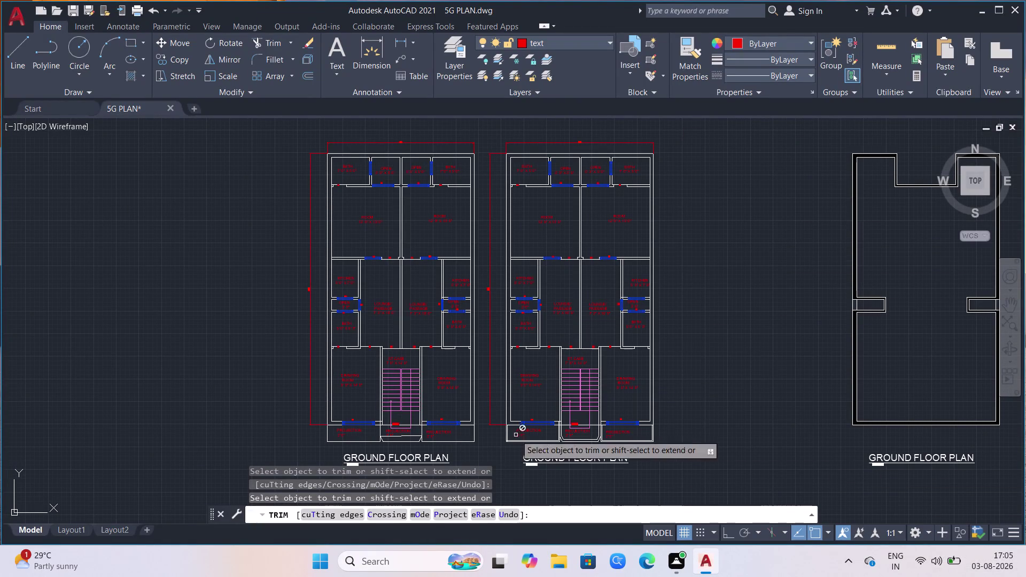
Extend the walking-direction line up to the lowest treads of the left flight.
scroll(up, 3)
scroll(up, 3)
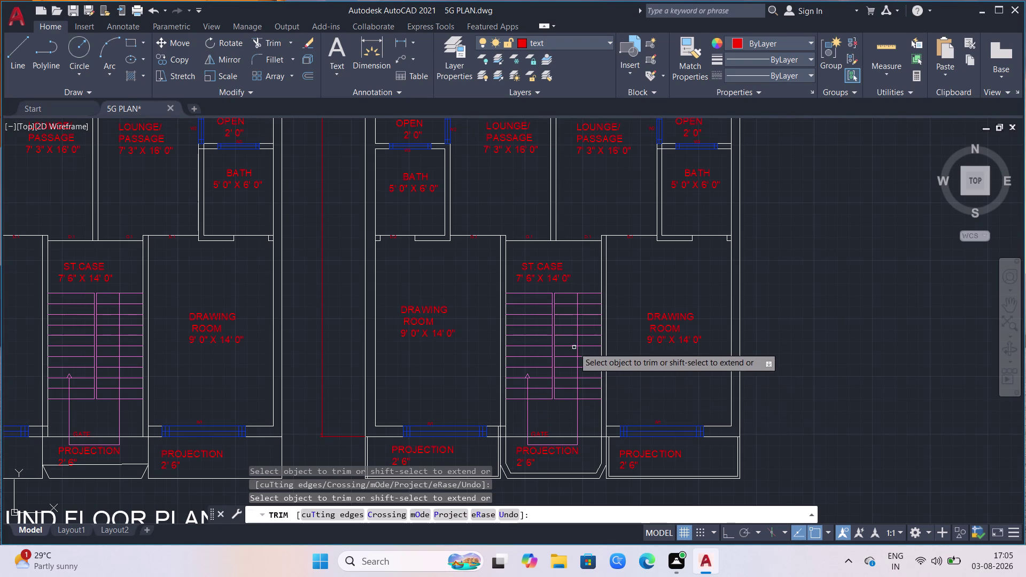
scroll(up, 3)
scroll(down, 3)
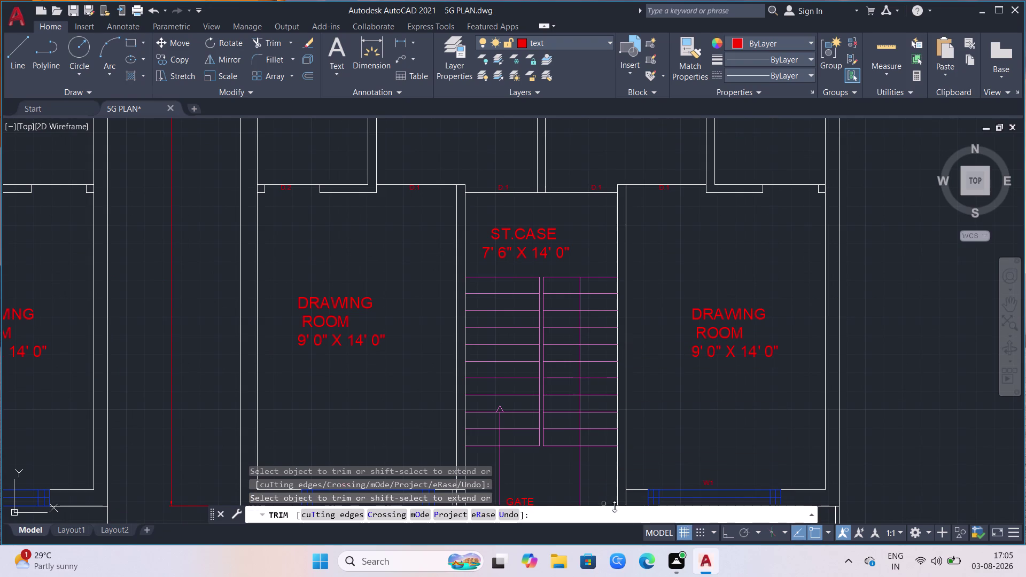
click(580, 408)
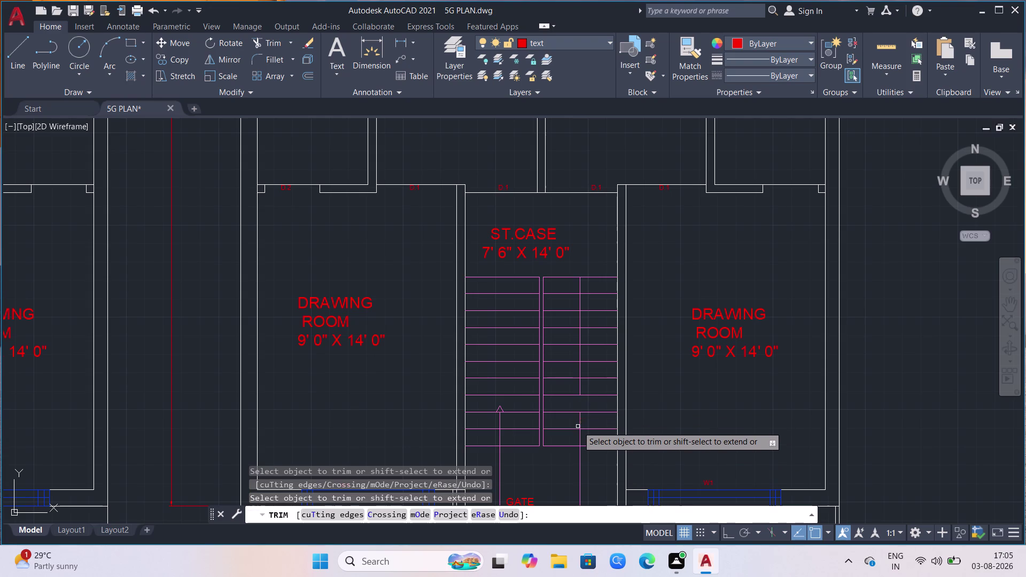
click(580, 425)
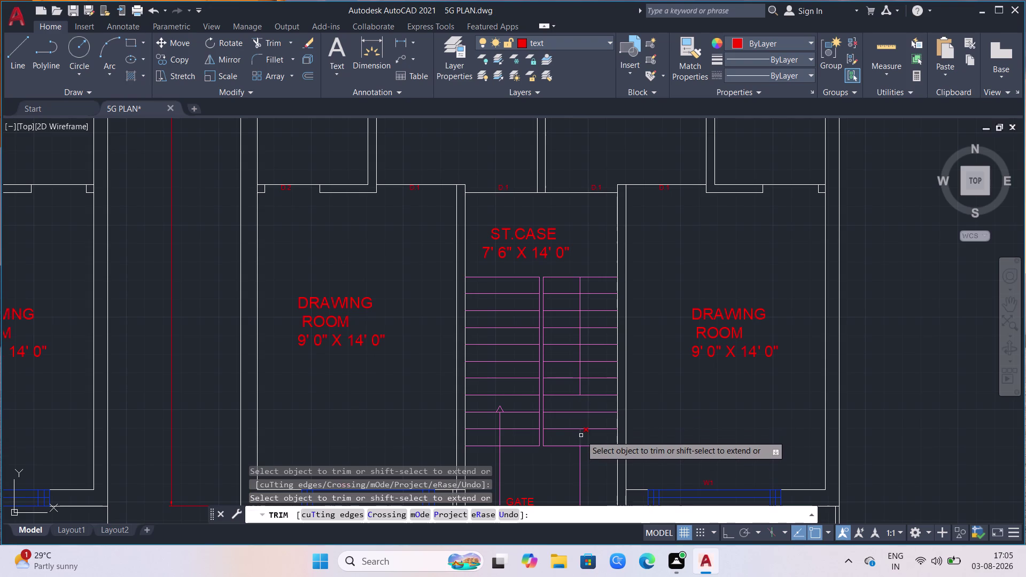
click(581, 436)
click(582, 458)
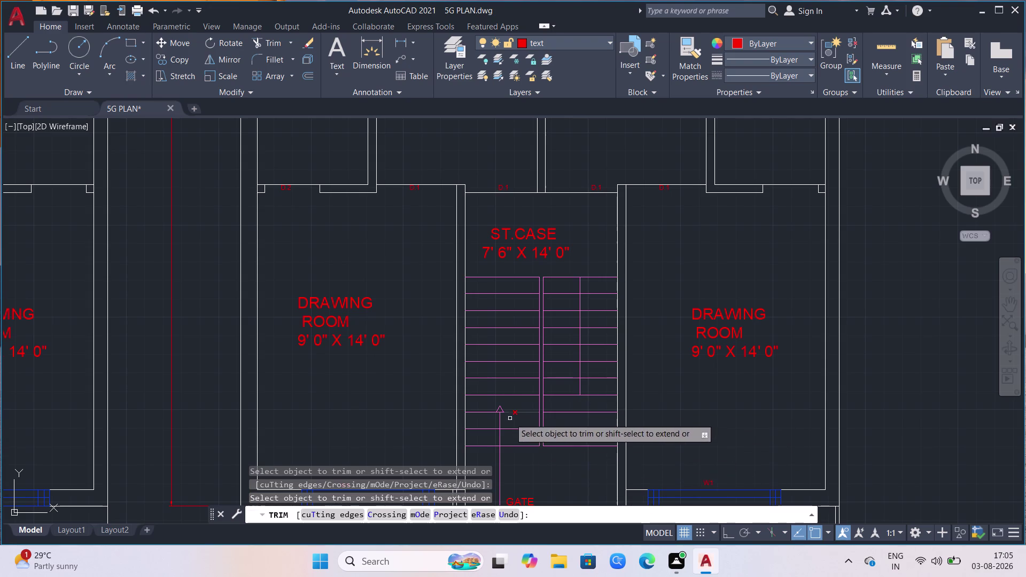
Pick the direction line near the upper treads and fence across the tread lines.
scroll(up, 3)
click(515, 299)
click(523, 299)
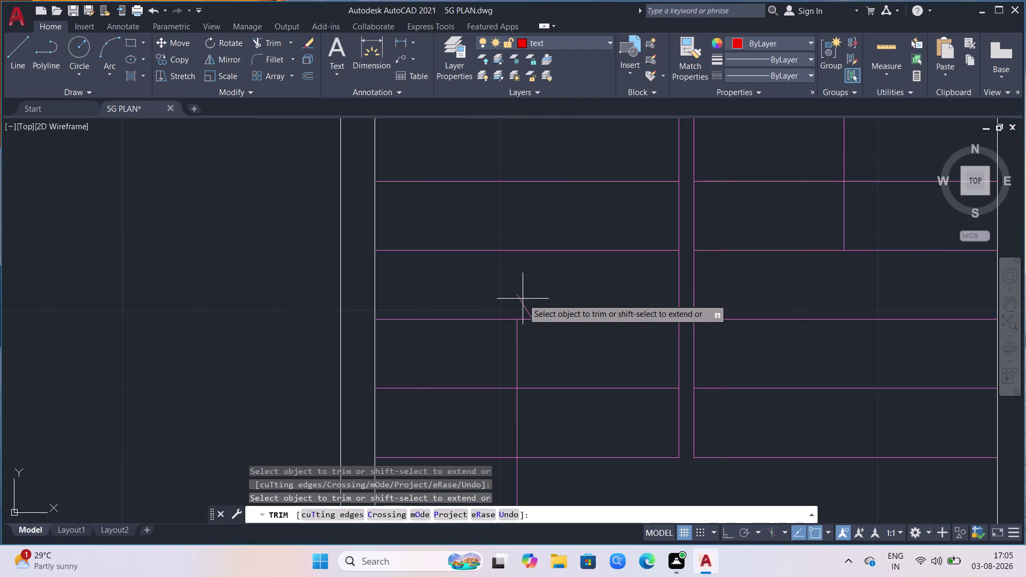
click(520, 309)
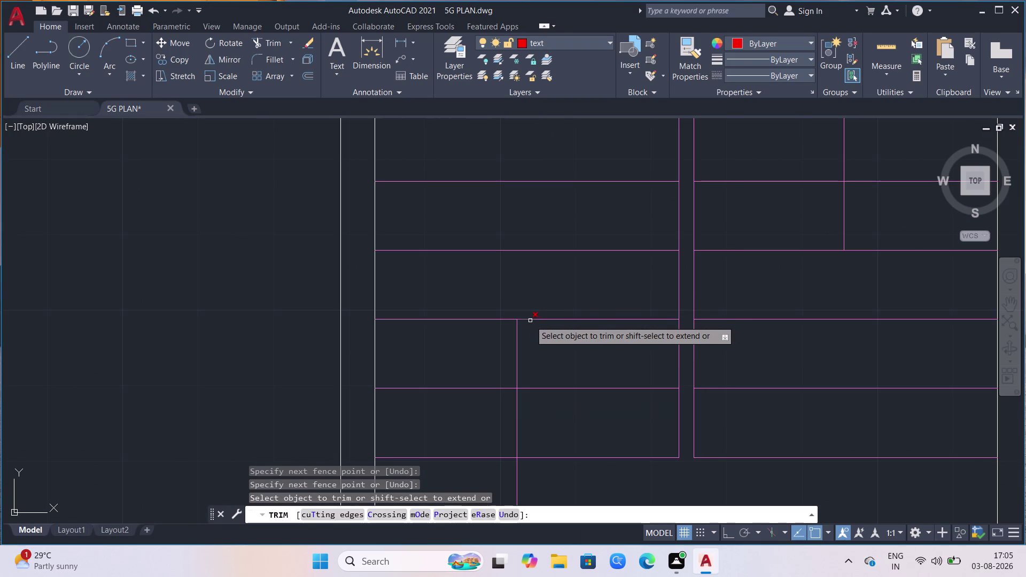
click(528, 321)
scroll(down, 3)
scroll(down, 3)
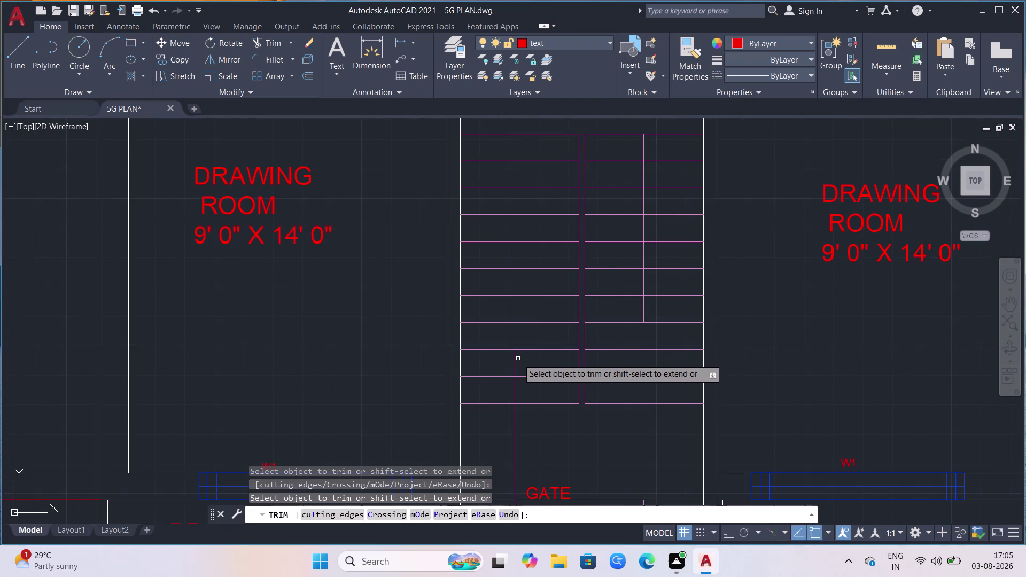
Extend the direction line several treads higher, partly with a fence.
click(516, 360)
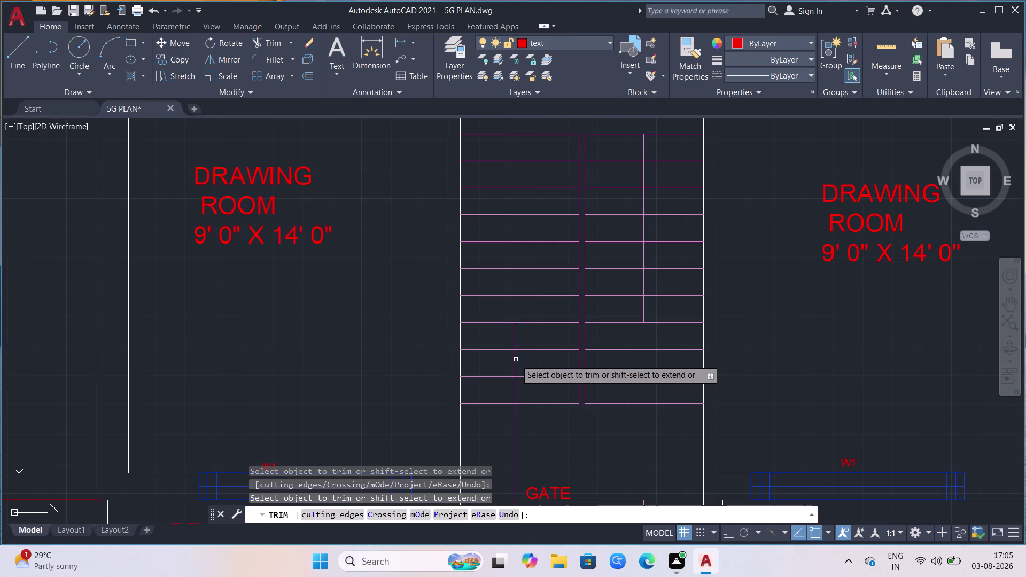
click(516, 327)
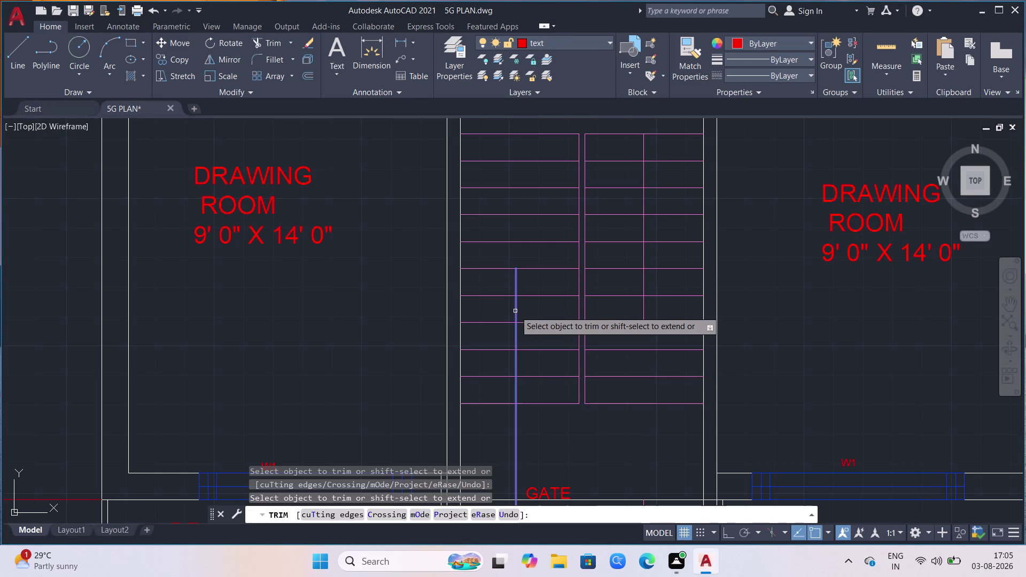
click(515, 311)
click(518, 286)
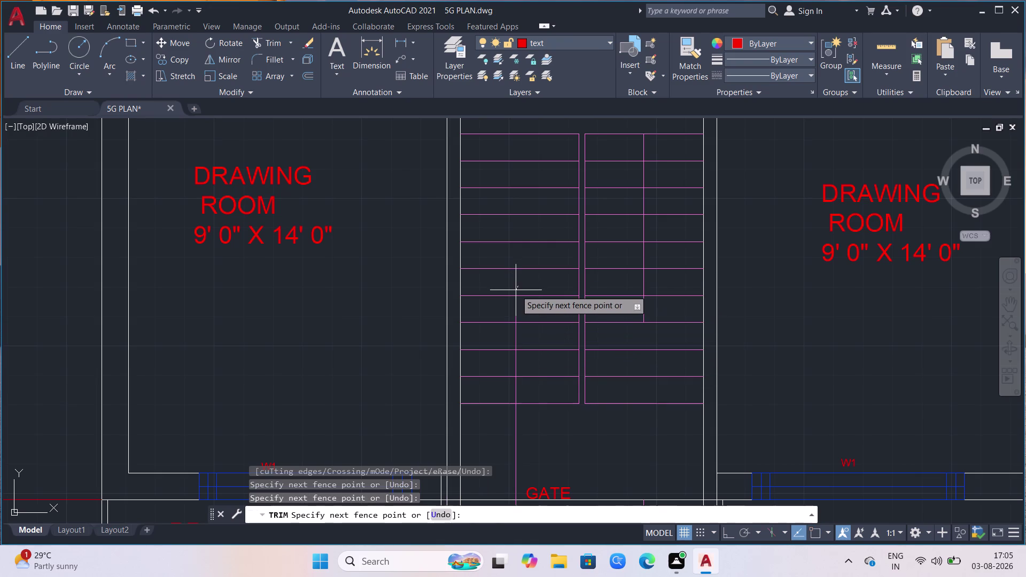
click(491, 338)
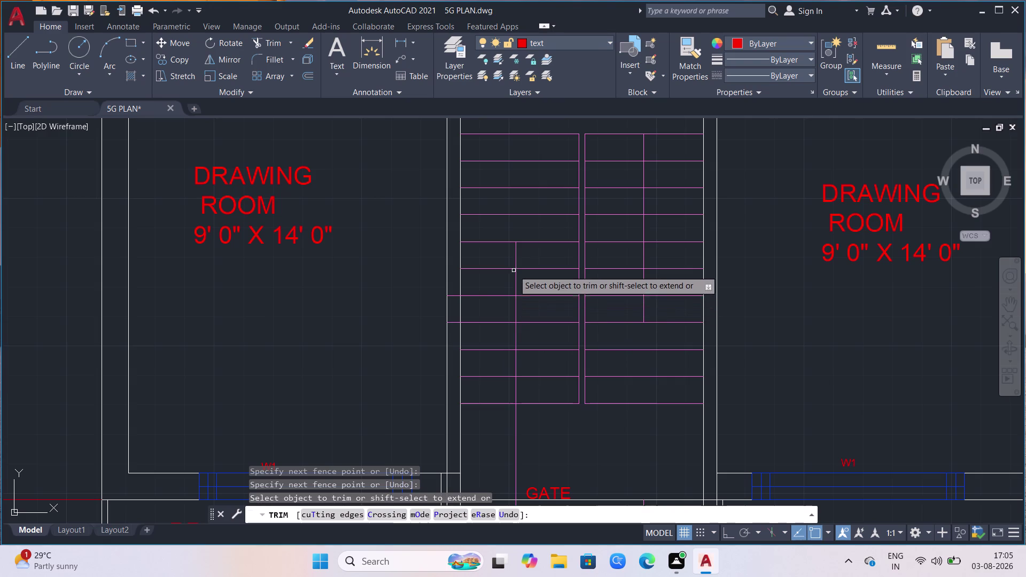
Extend the direction line to the top treads of the left flight.
click(514, 252)
click(517, 227)
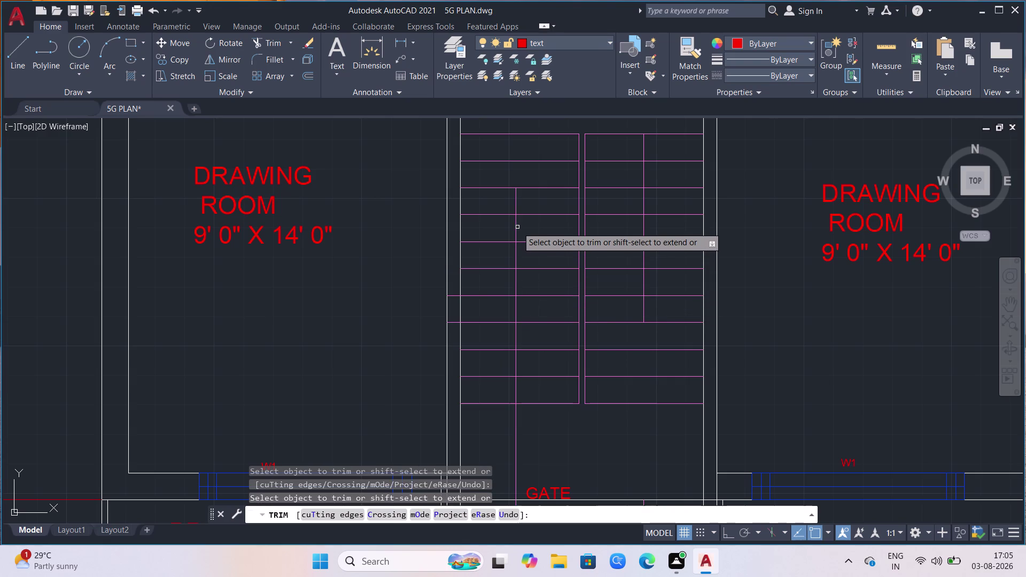
click(517, 215)
click(517, 182)
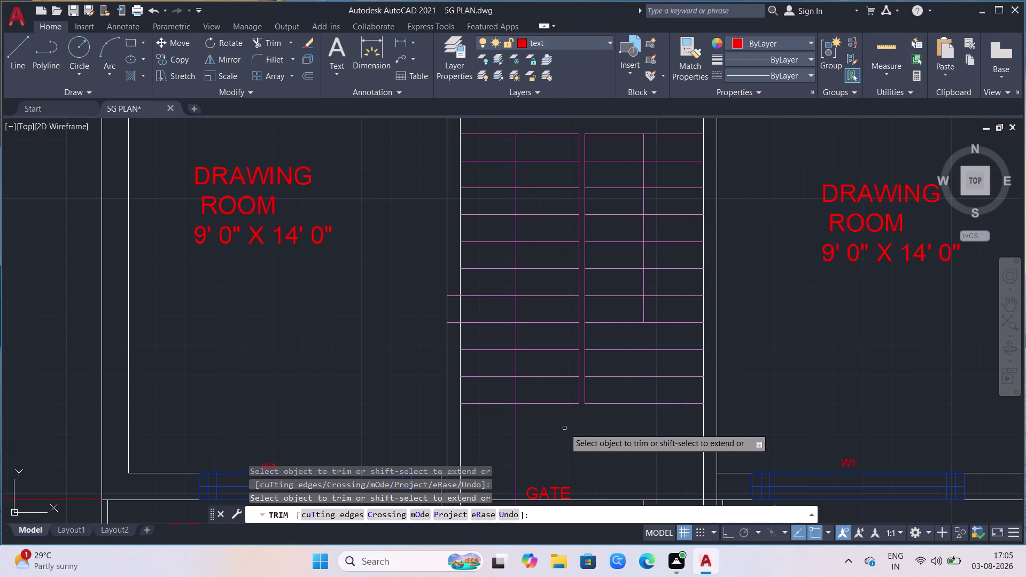
Trim the stray lines below the staircase with TR.
text(tr)
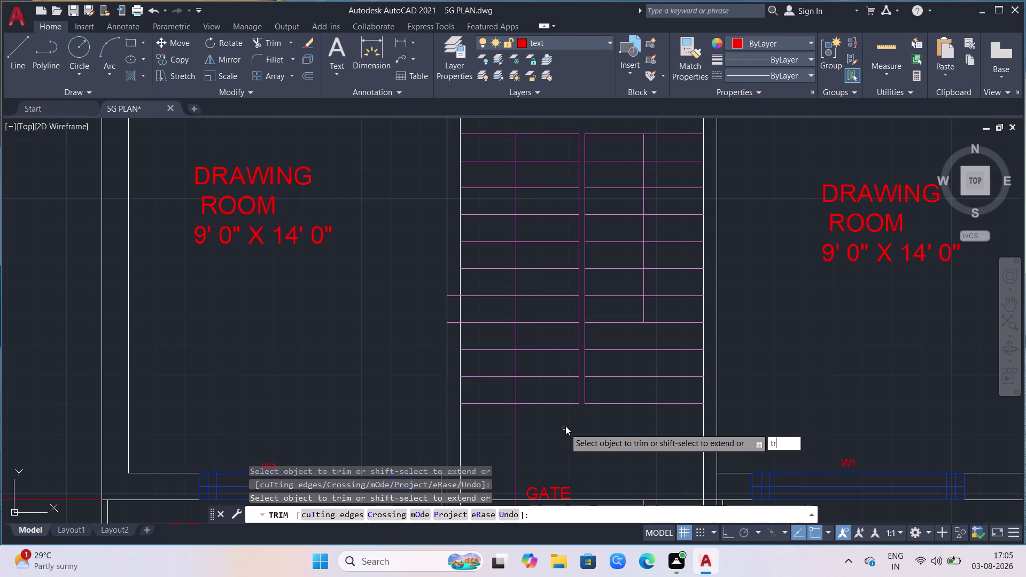
click(536, 419)
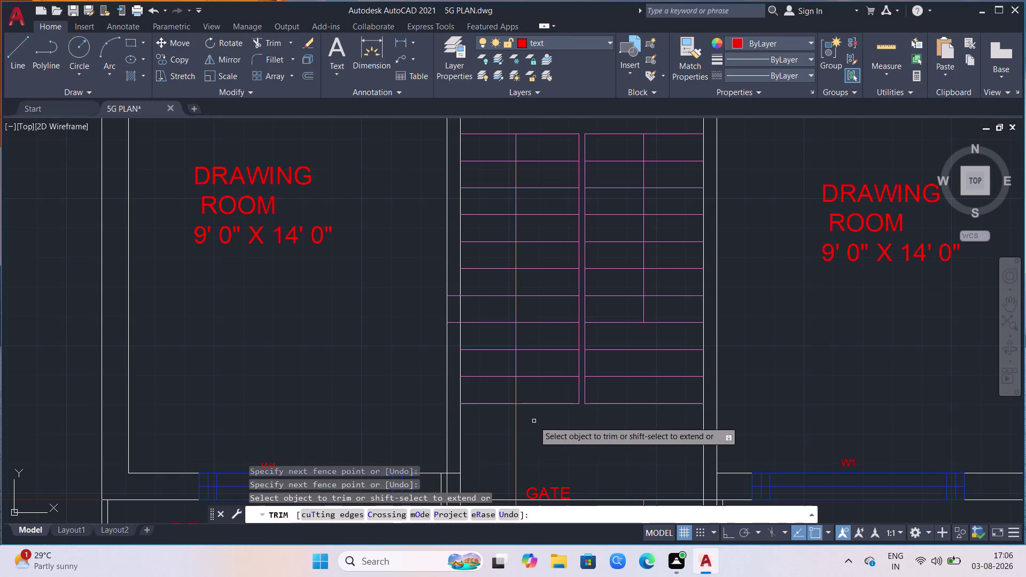
click(518, 429)
scroll(down, 3)
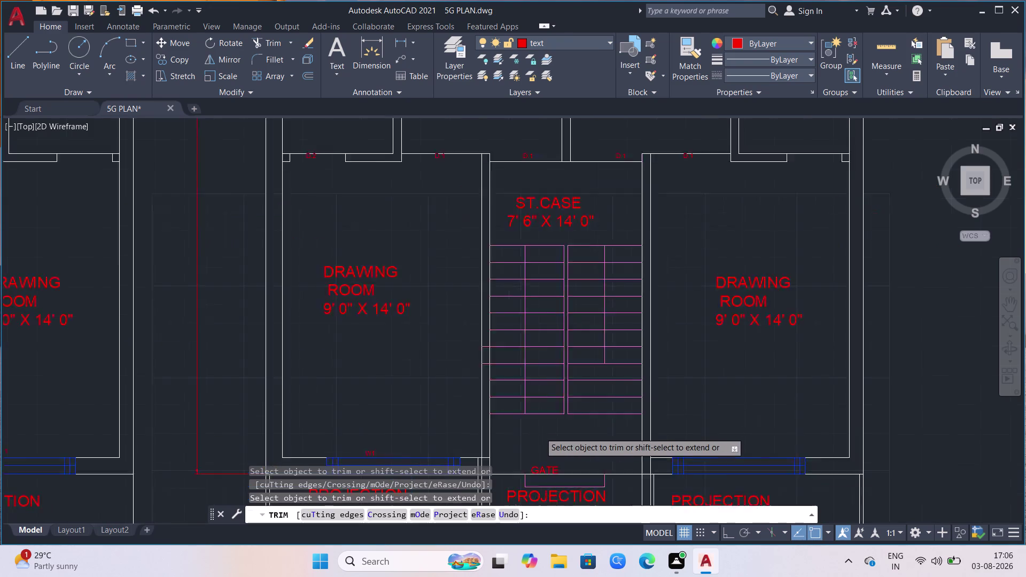
scroll(down, 3)
scroll(up, 3)
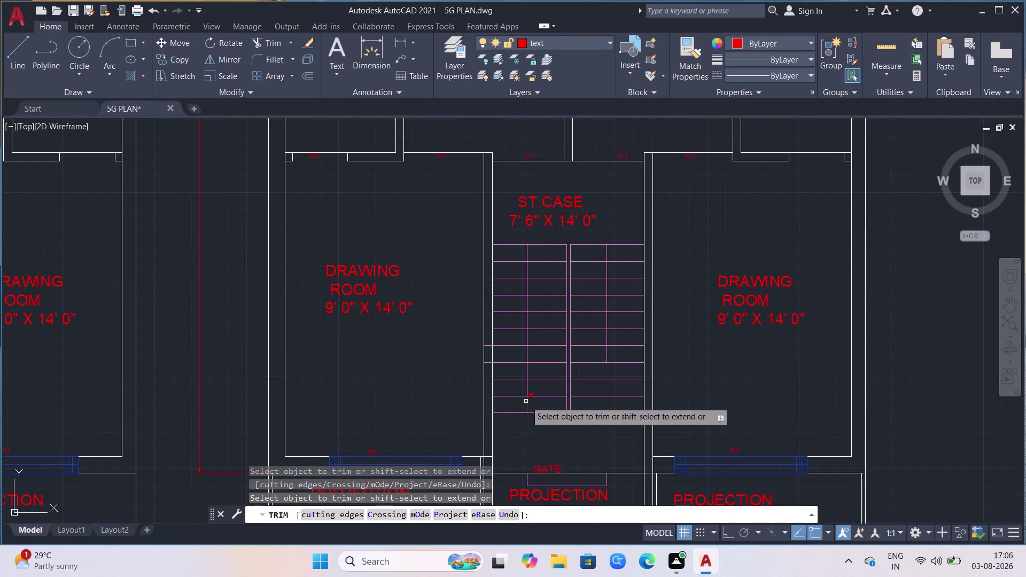
Fence-trim the tread ends protruding past the wall.
click(526, 404)
click(524, 391)
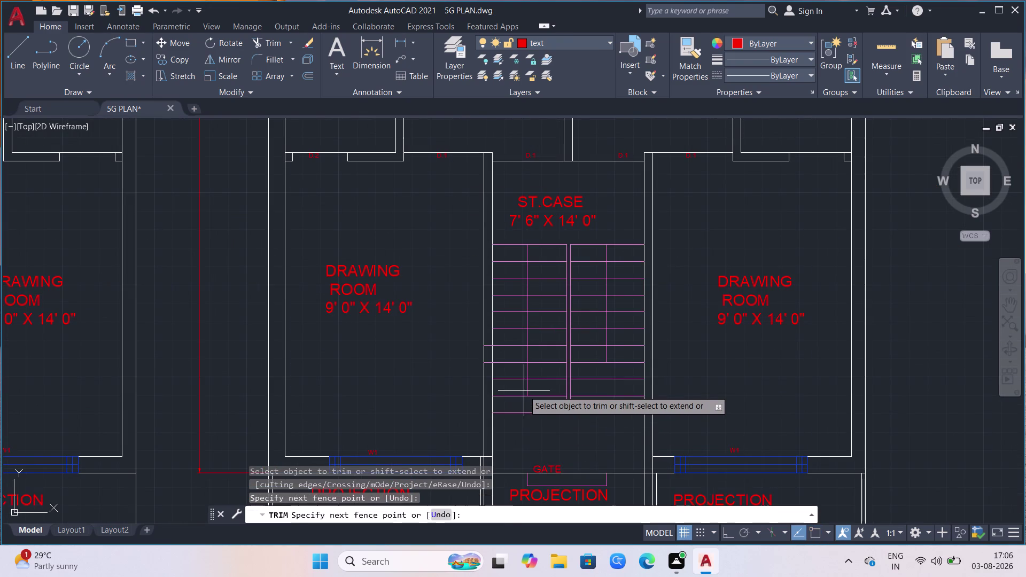
click(533, 391)
click(531, 373)
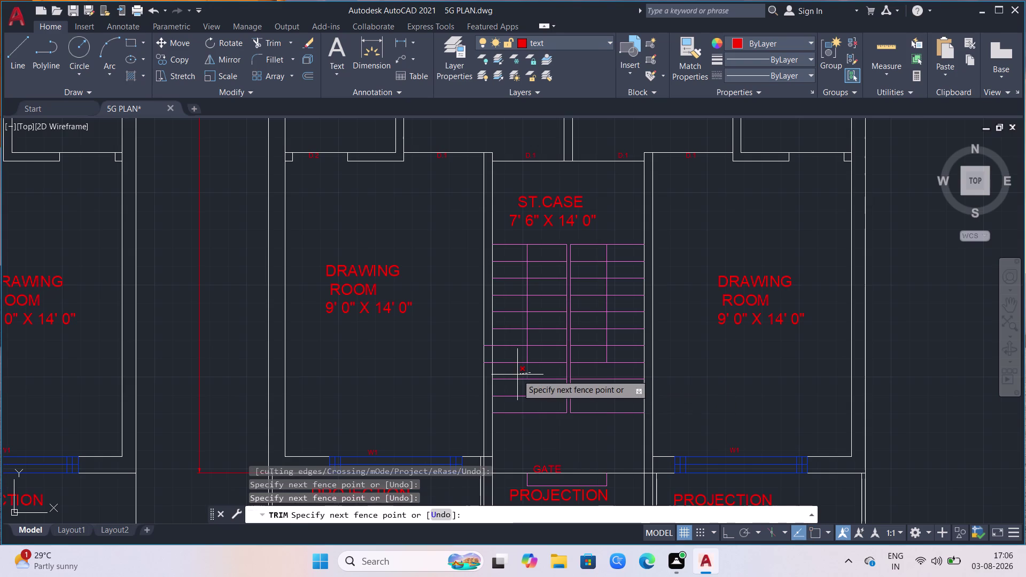
click(517, 374)
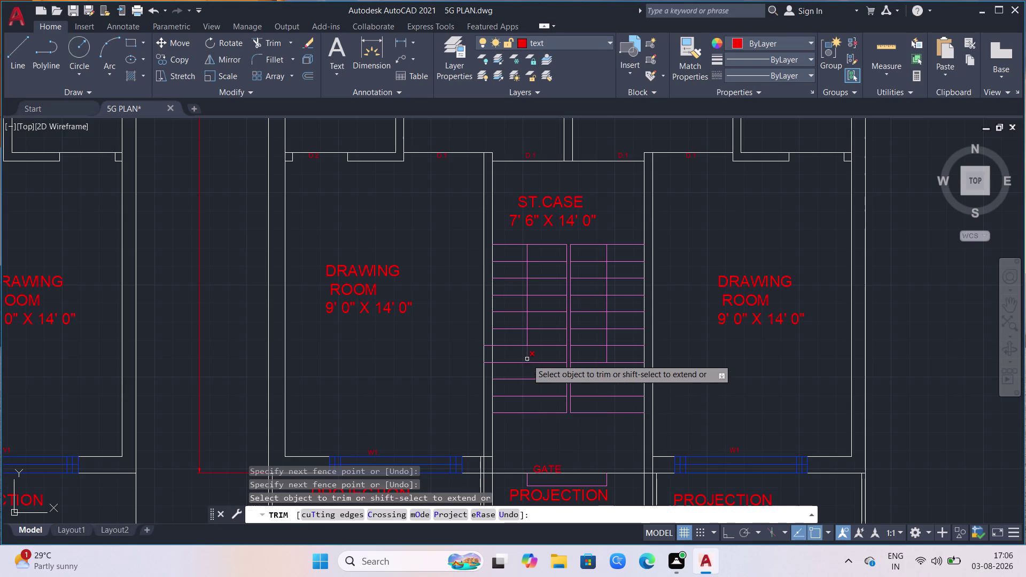
scroll(down, 3)
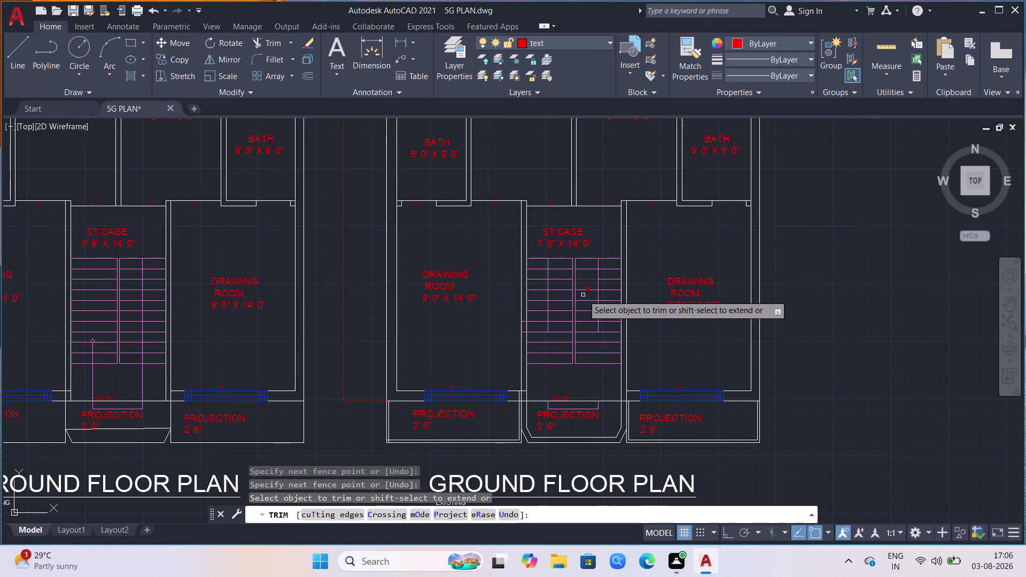
scroll(up, 3)
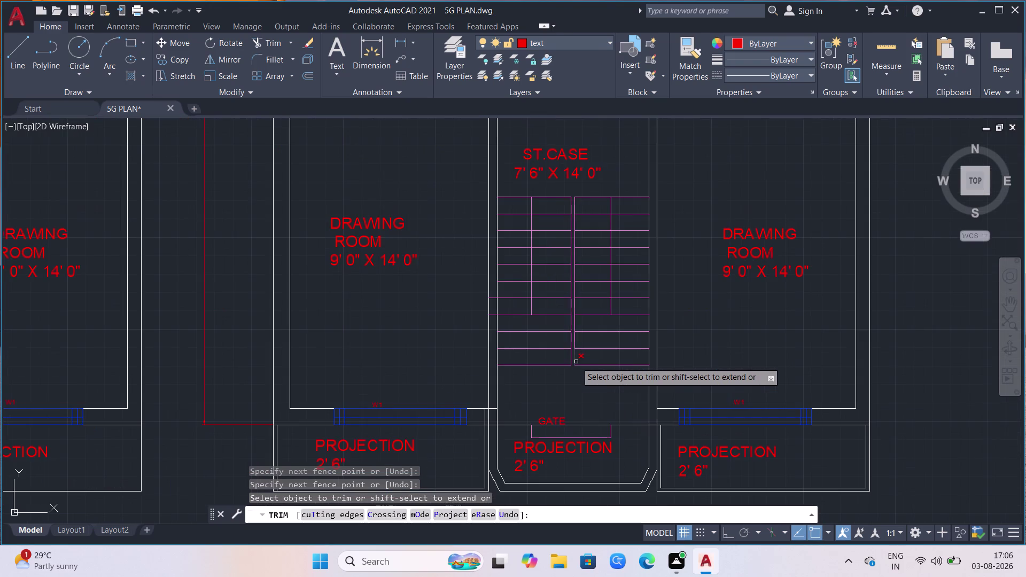
scroll(up, 3)
scroll(down, 3)
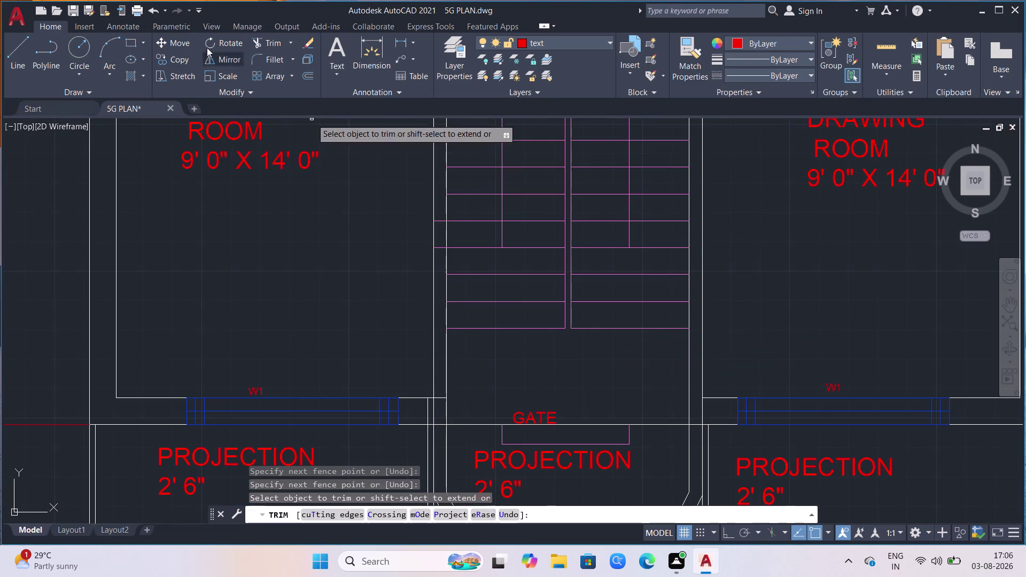
click(13, 56)
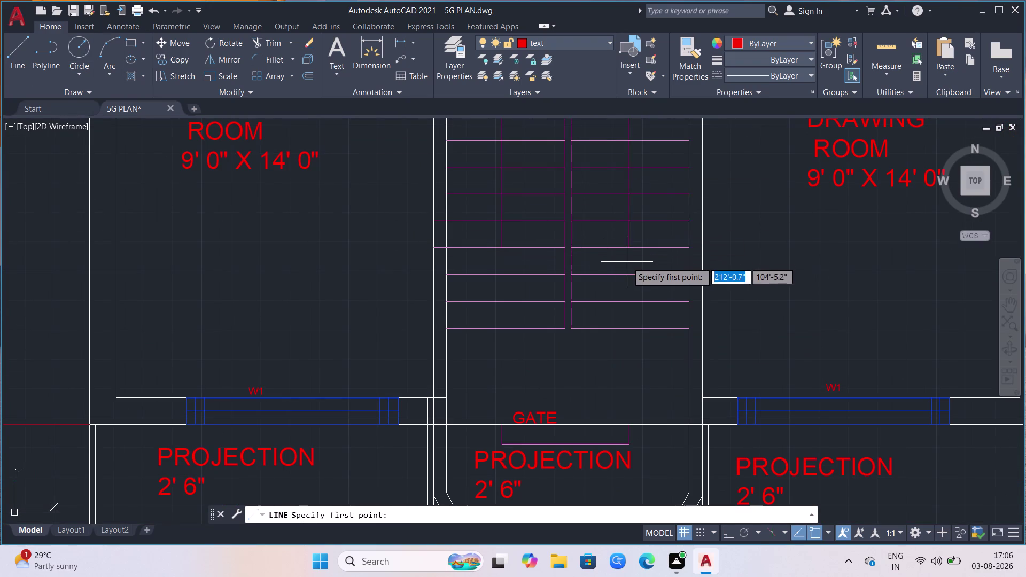
Draw a flat tread segment and a diagonal as half of the right flight's down arrowhead.
click(631, 249)
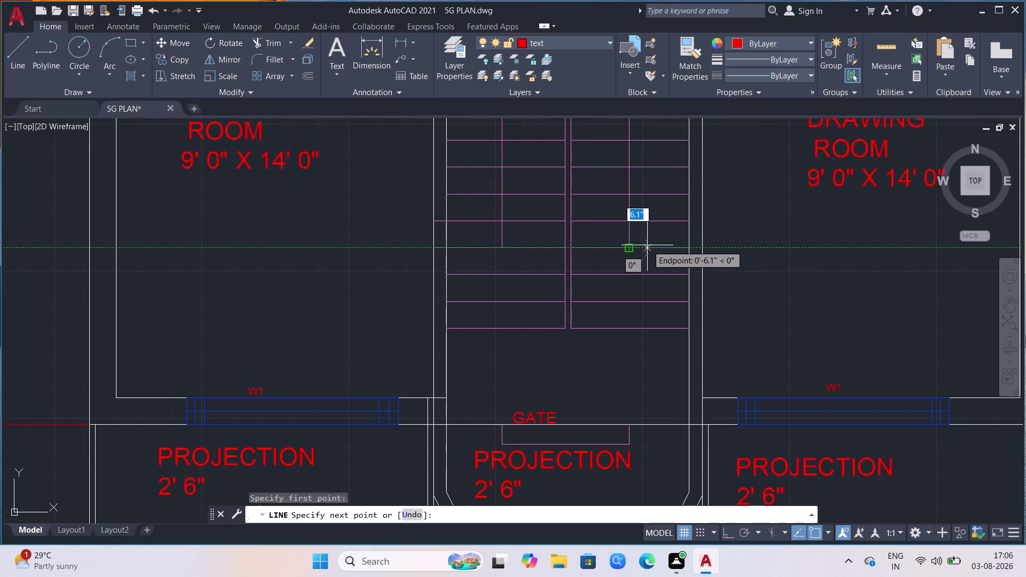
click(647, 245)
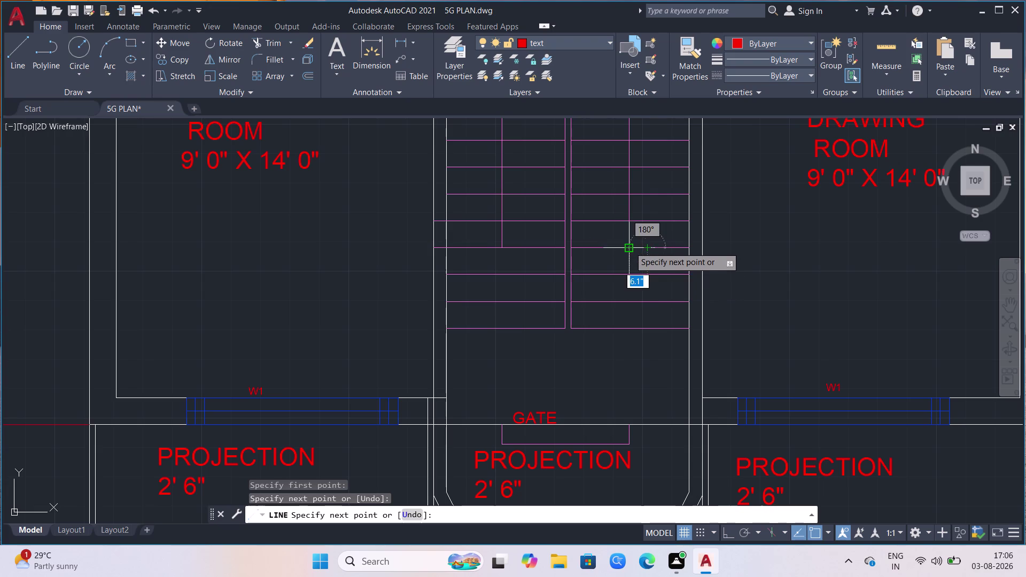
click(630, 277)
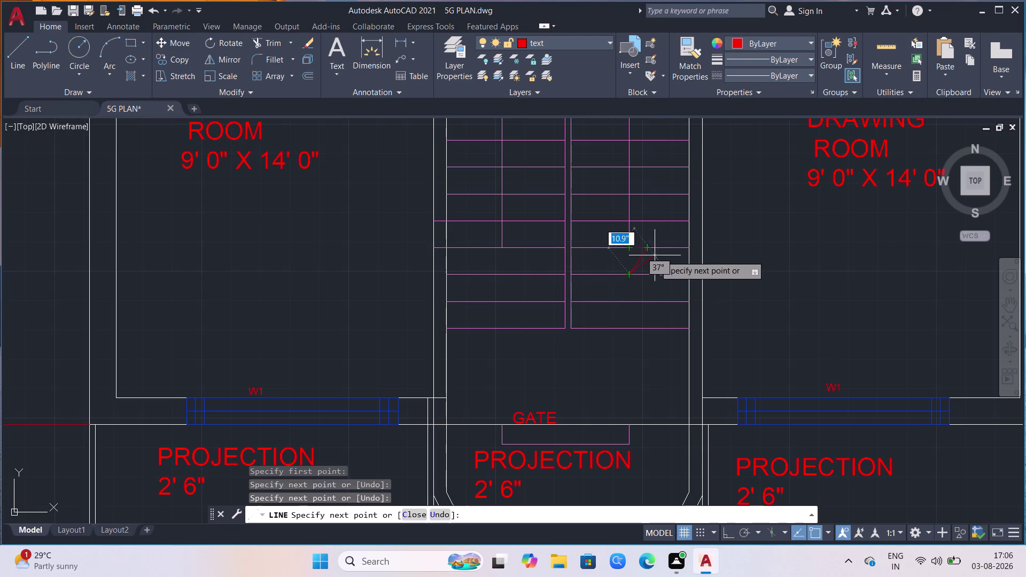
scroll(up, 3)
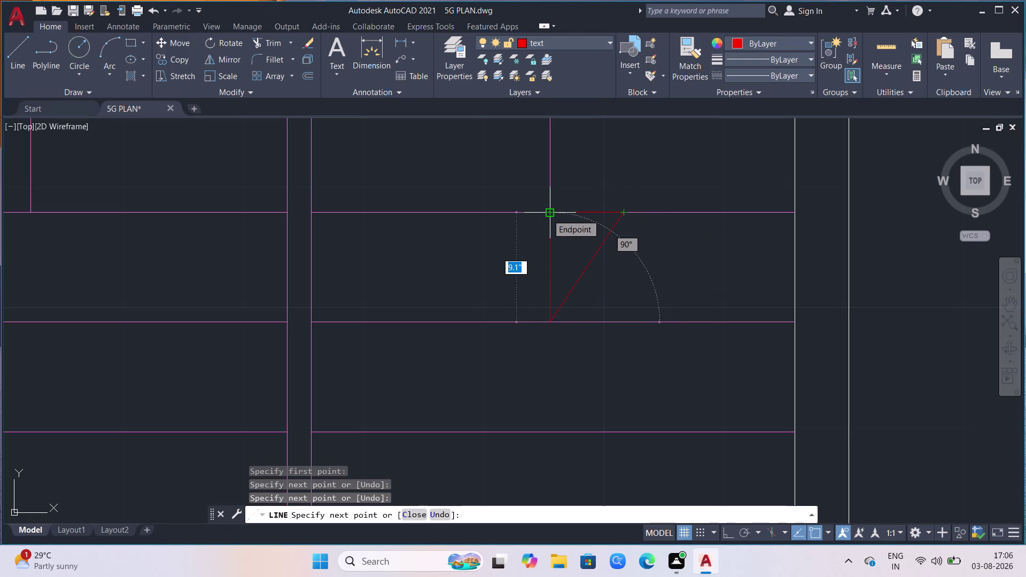
key(Escape)
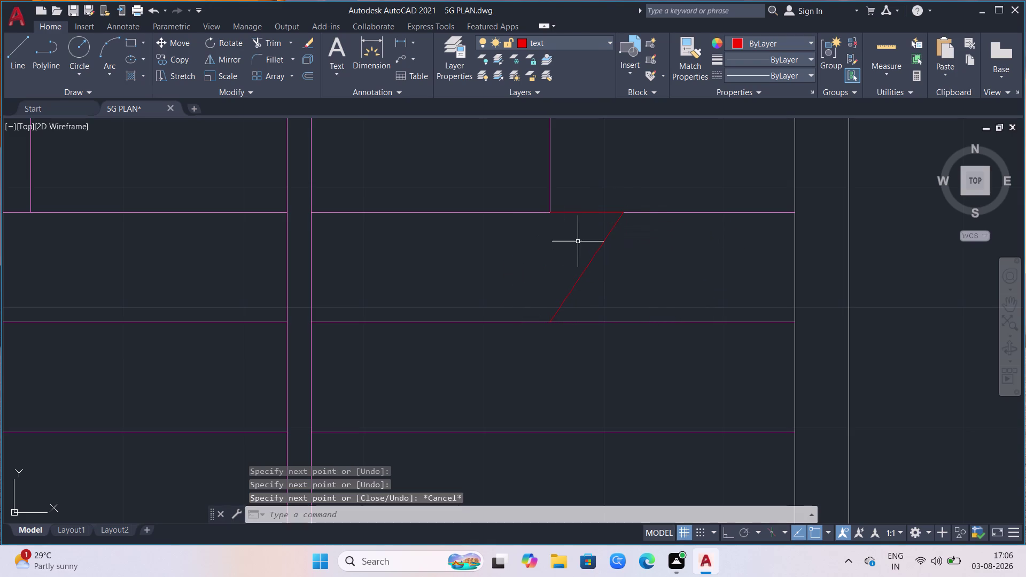
Put both arrowhead lines on the st case layer.
click(586, 272)
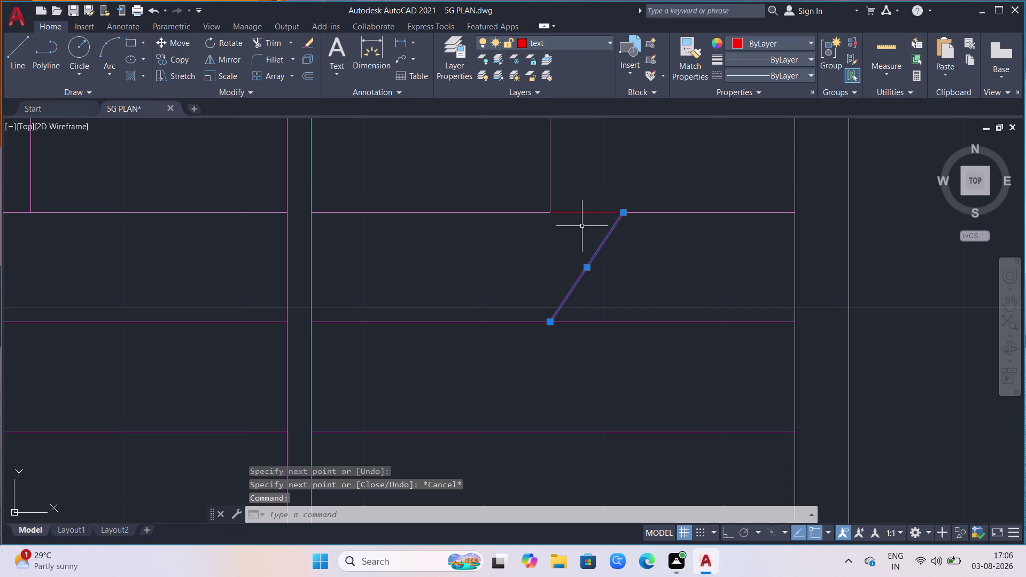
click(579, 212)
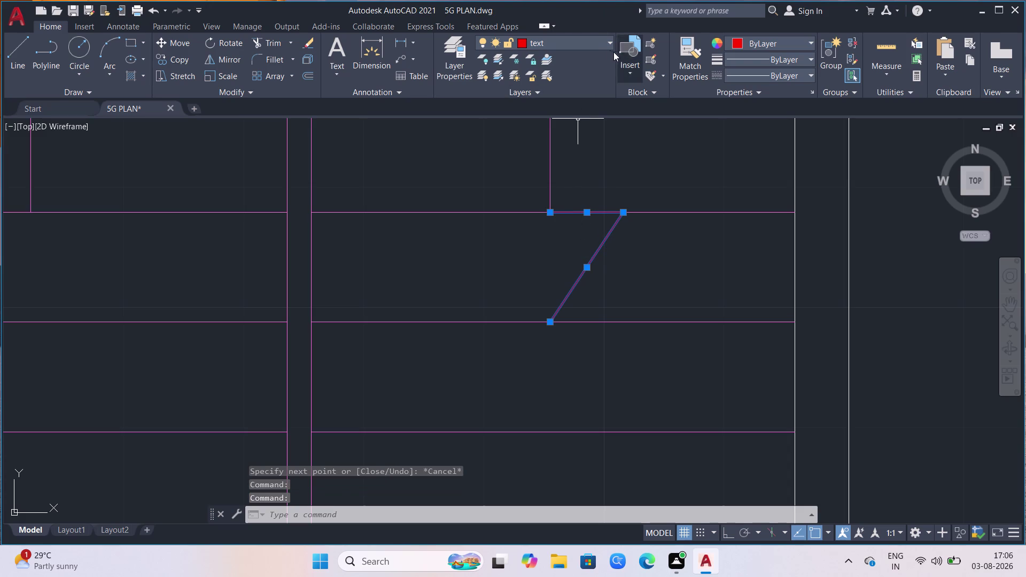
click(610, 41)
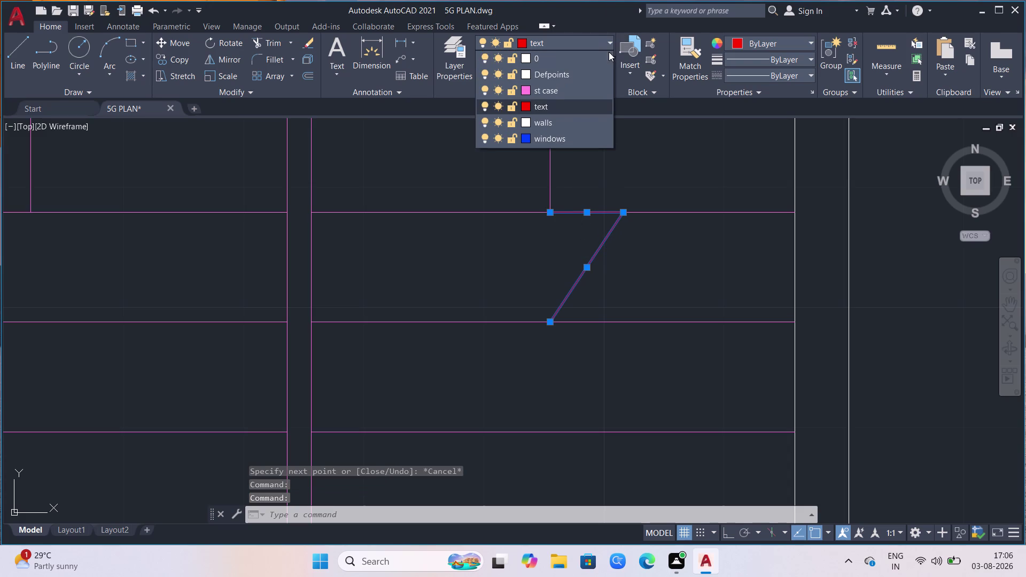
click(577, 91)
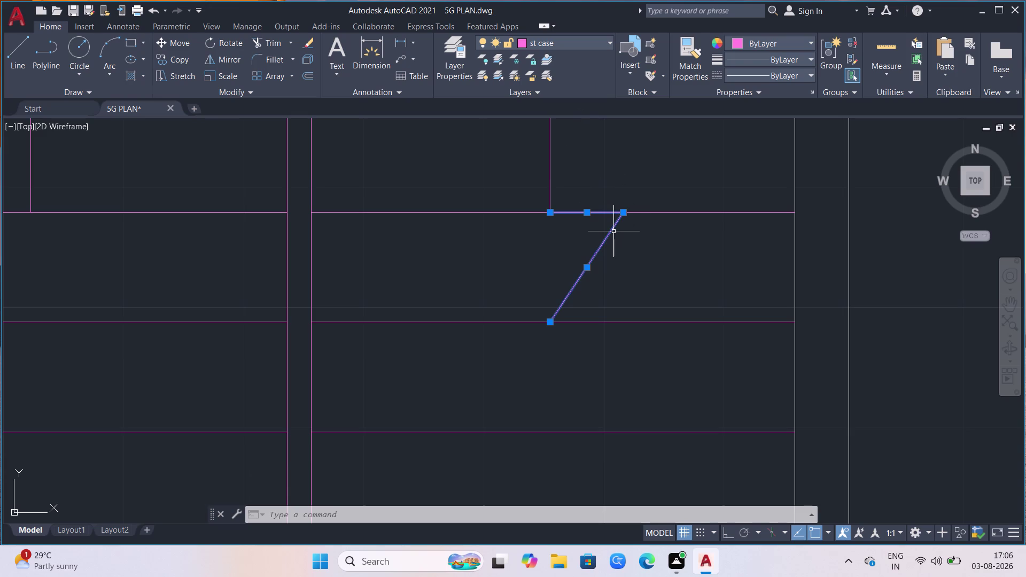
Mirror the lines about a vertical axis through the tread corner into a V arrowhead.
key(m)
key(i)
key(Return)
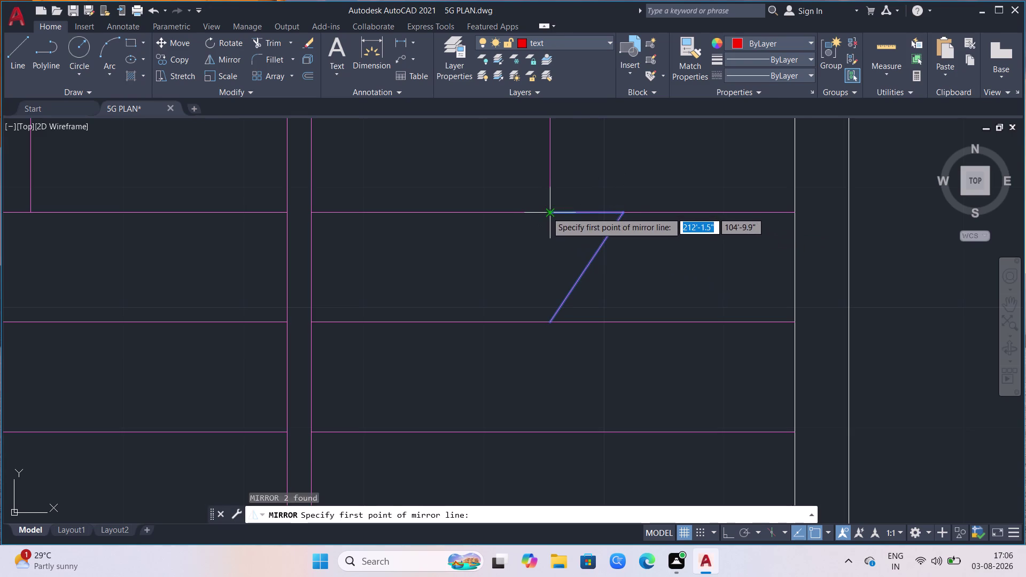
click(547, 212)
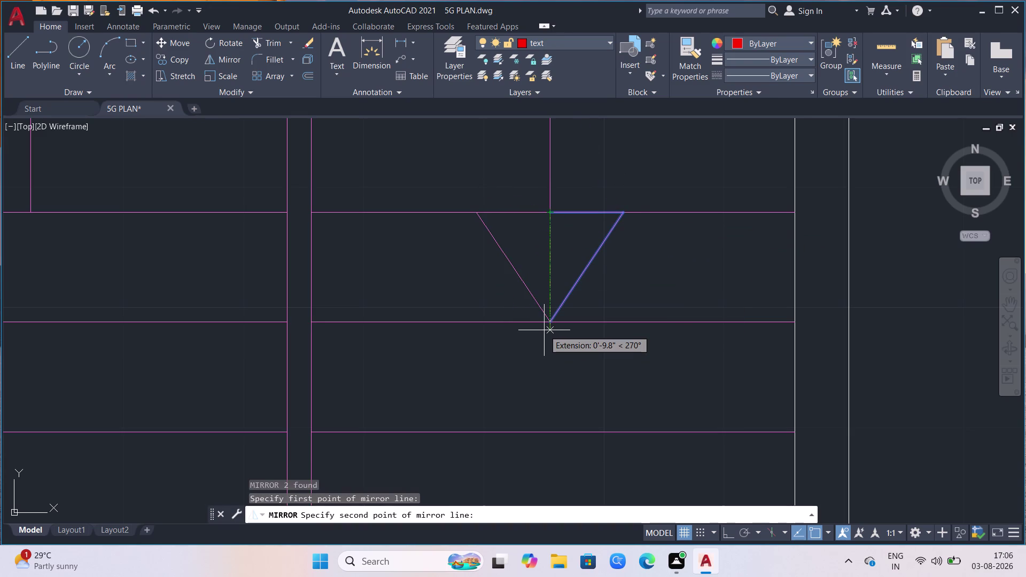
click(544, 331)
drag(561, 377, 544, 330)
scroll(down, 3)
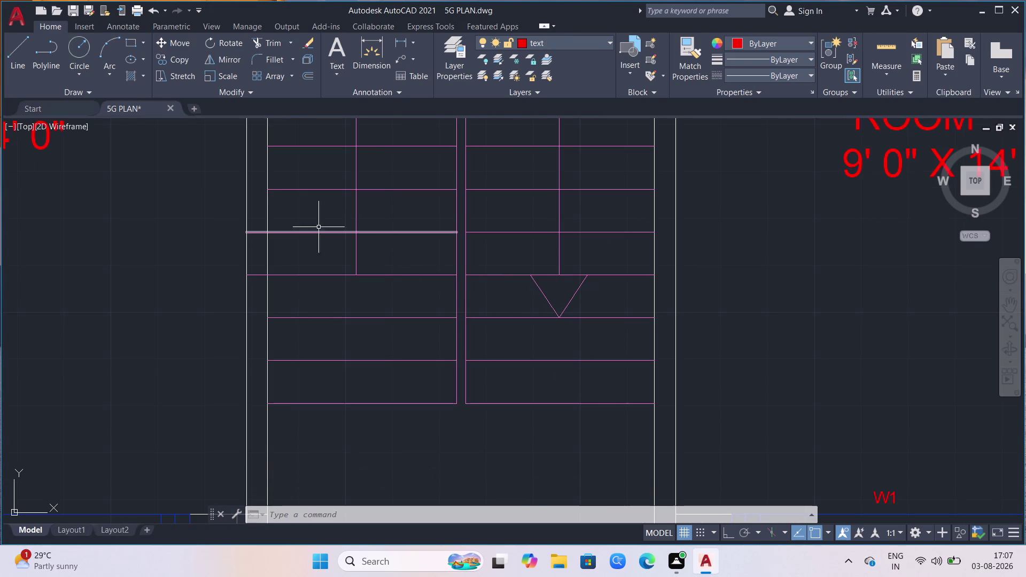
scroll(down, 3)
Window-select both lines of the right flight's V arrowhead.
scroll(up, 3)
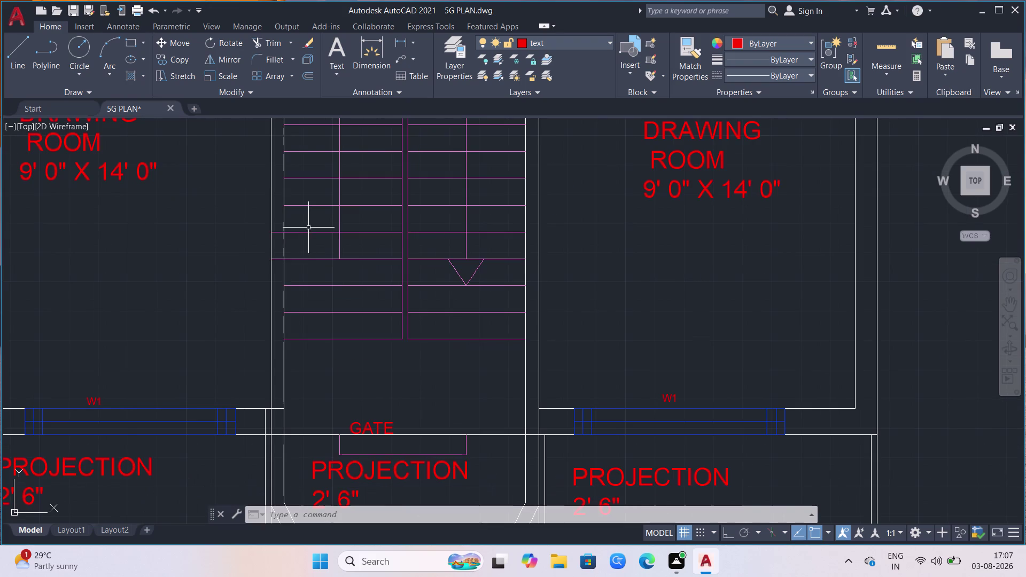
scroll(up, 3)
scroll(down, 3)
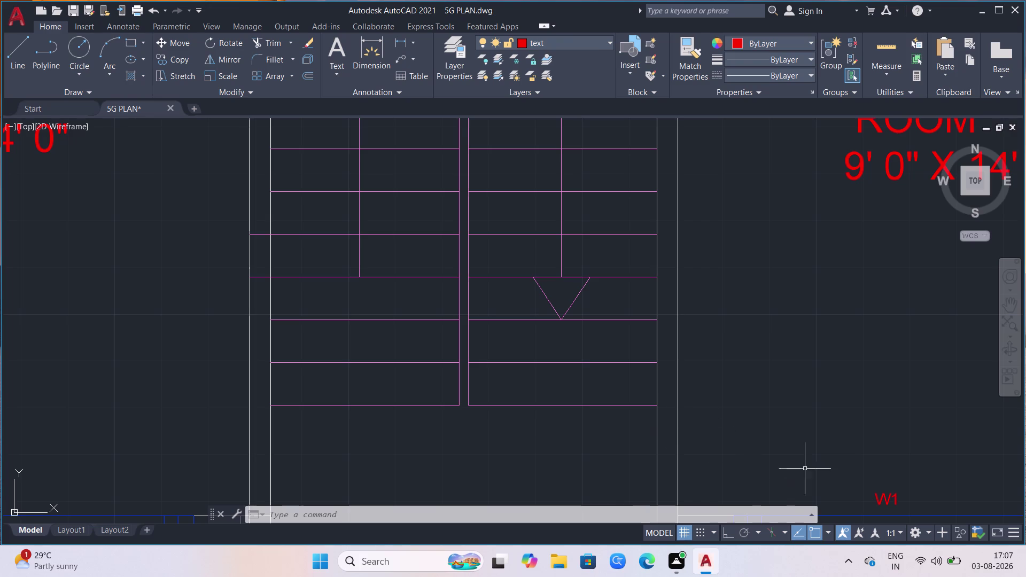
click(598, 287)
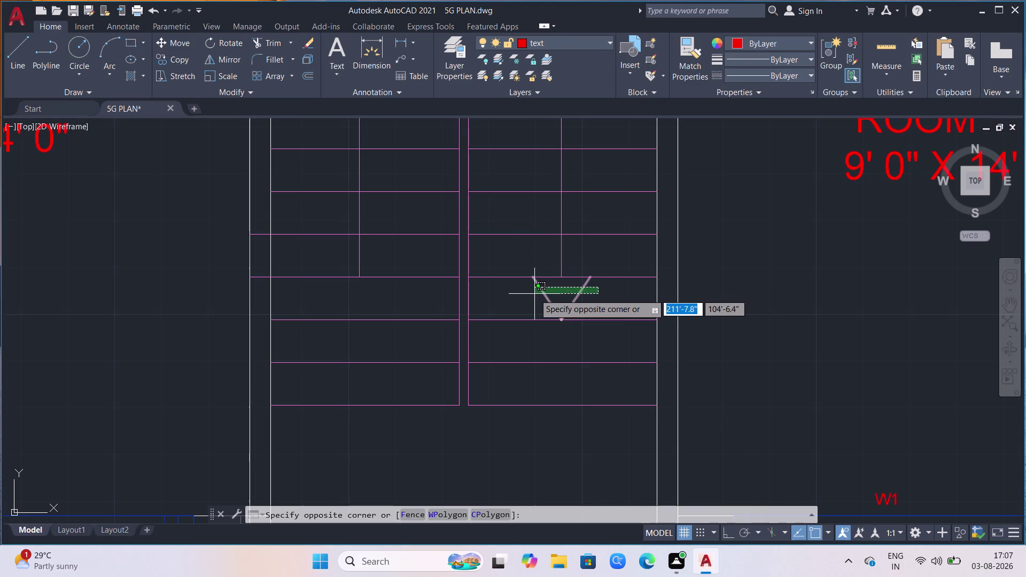
click(534, 294)
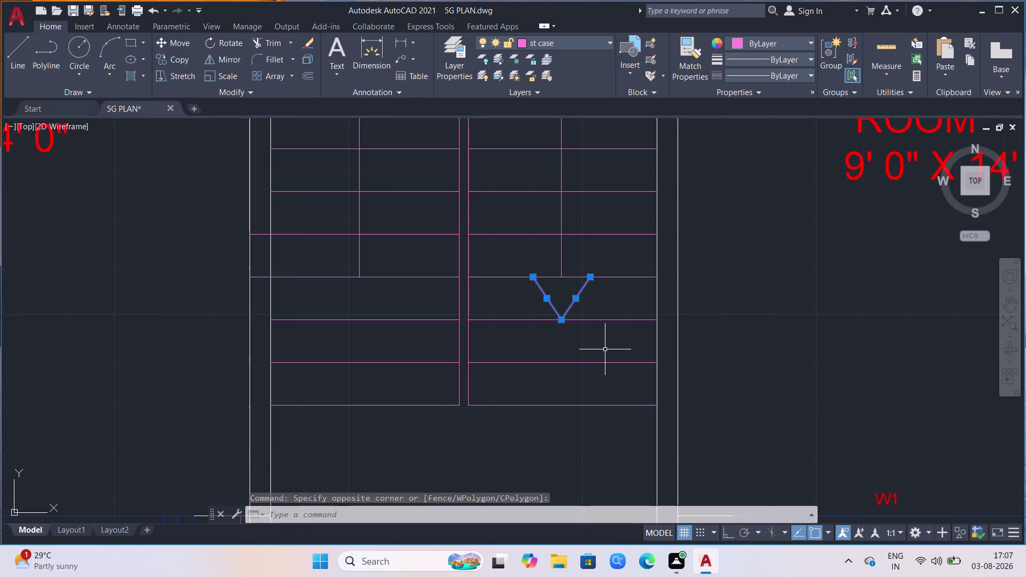
Copy the V arrowhead from its top corner onto the matching tread of the left flight.
key(c)
key(o)
key(Return)
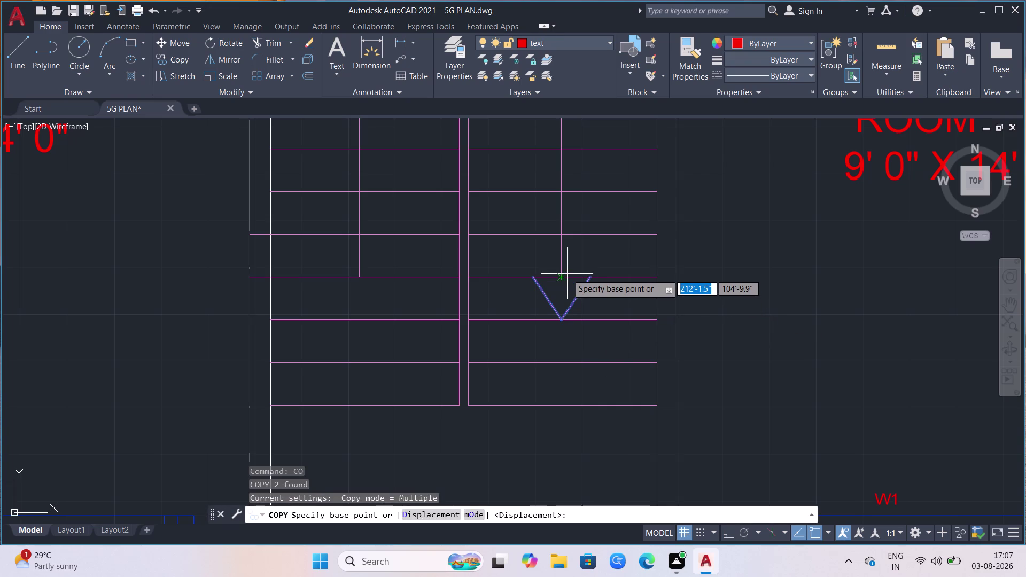
click(560, 278)
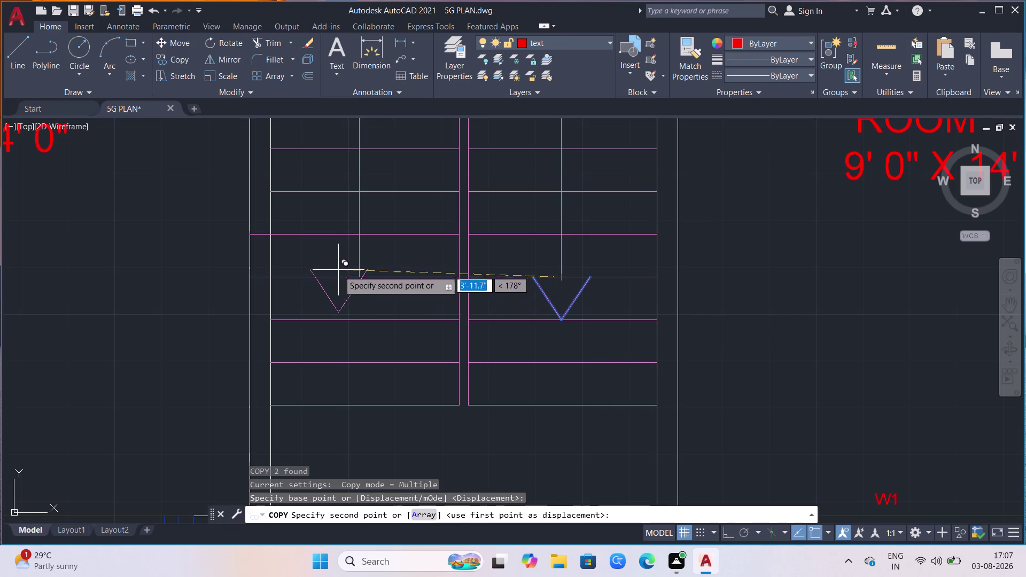
click(359, 282)
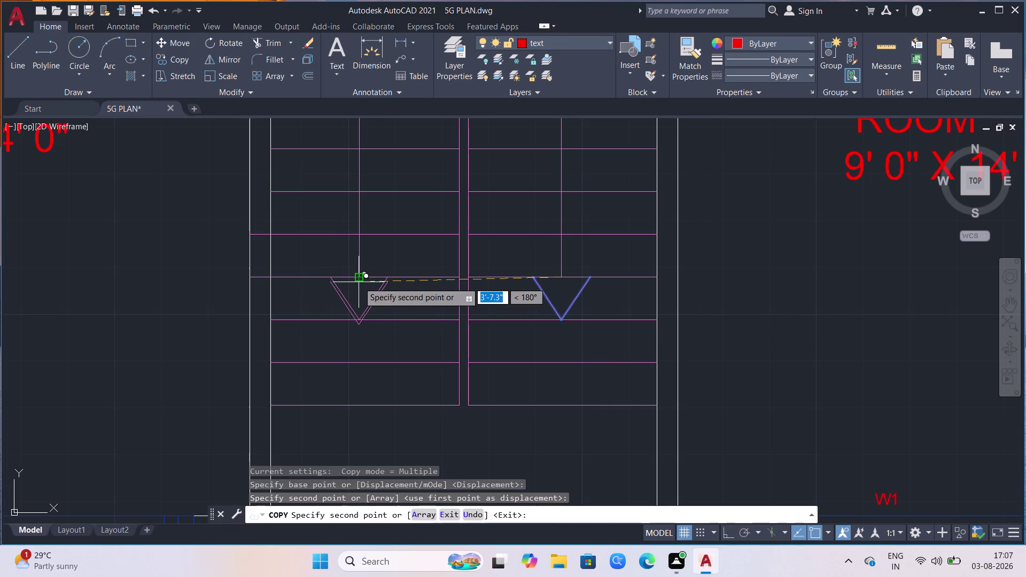
key(space)
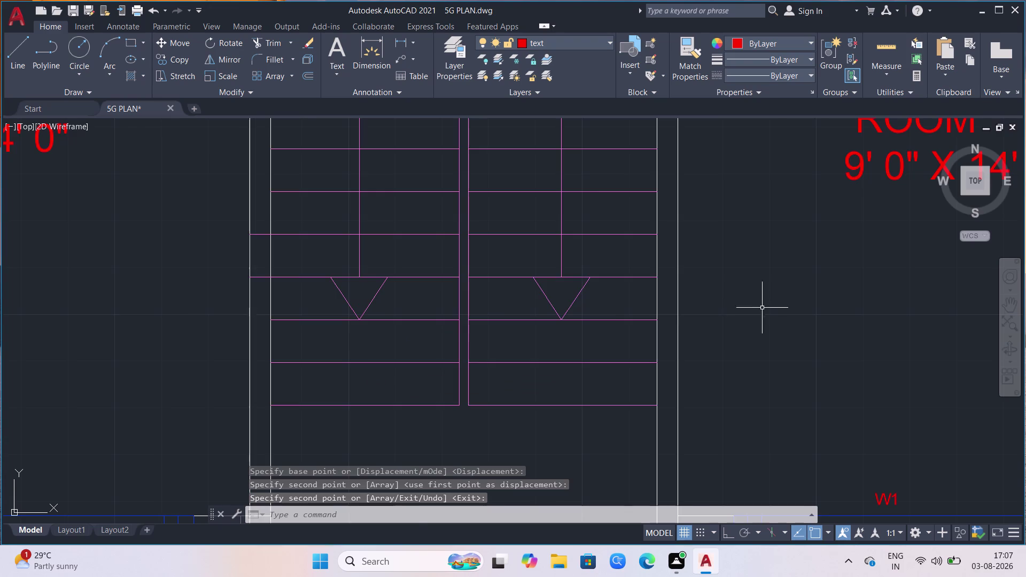
scroll(down, 3)
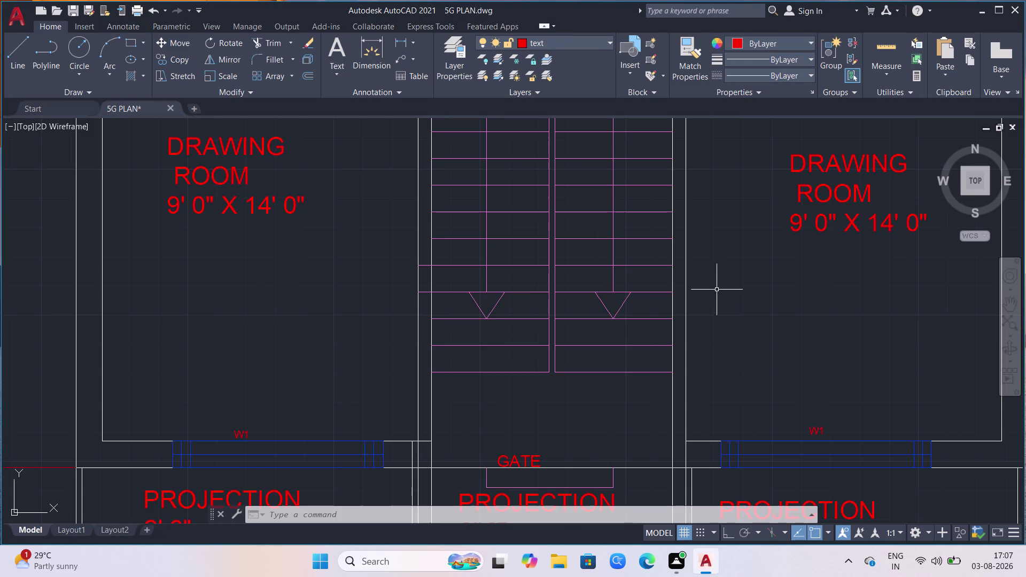
Trim the stair line segments crossed by a fence using TR.
scroll(down, 3)
scroll(up, 3)
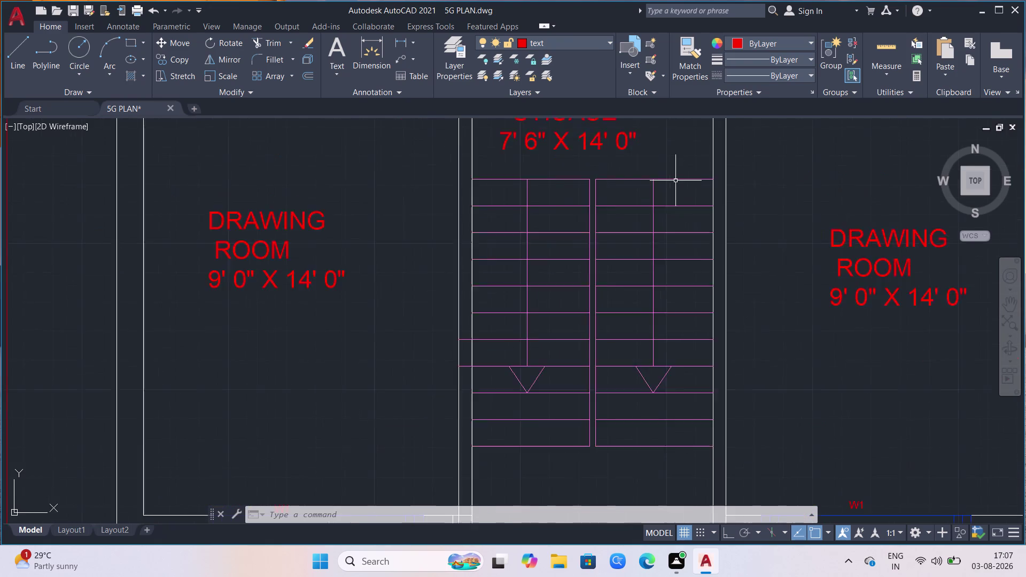
scroll(up, 3)
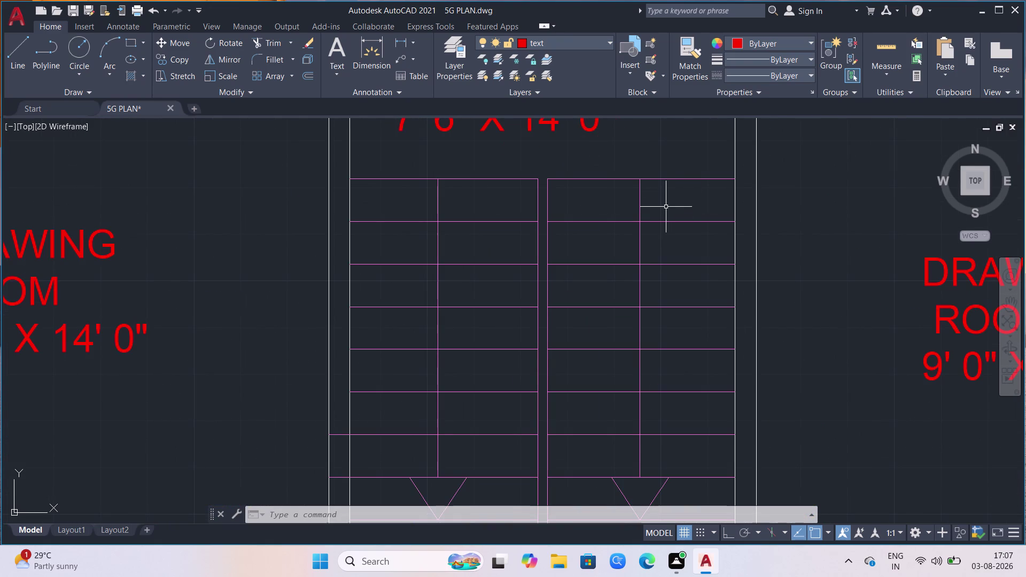
key(t)
key(r)
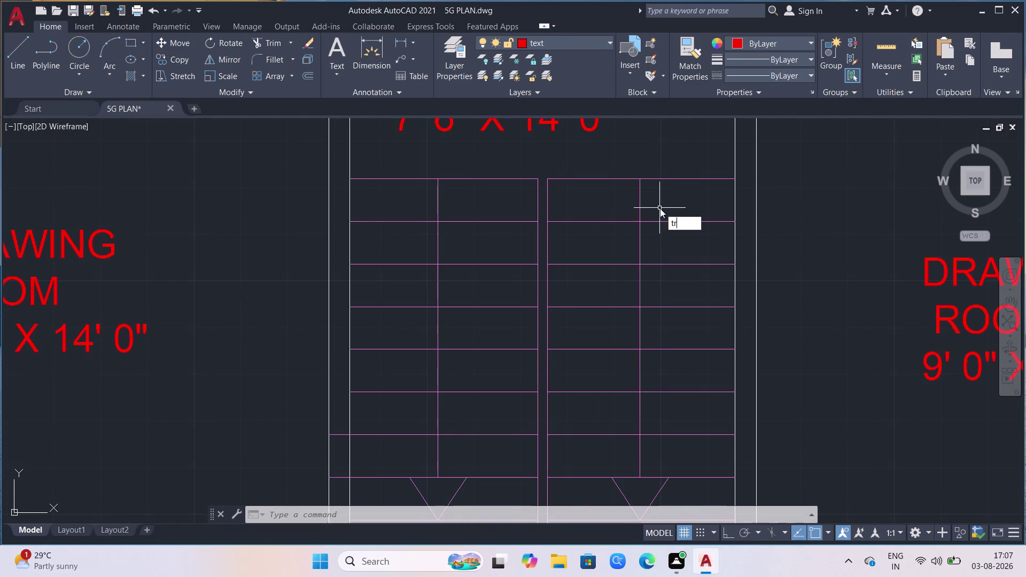
key(Return)
click(657, 203)
click(564, 193)
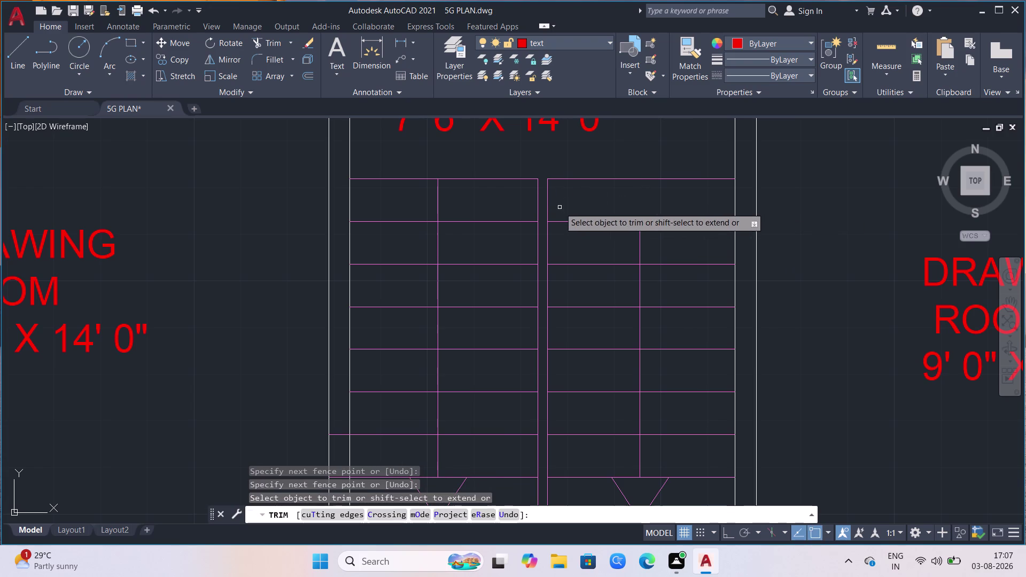
click(459, 207)
click(407, 206)
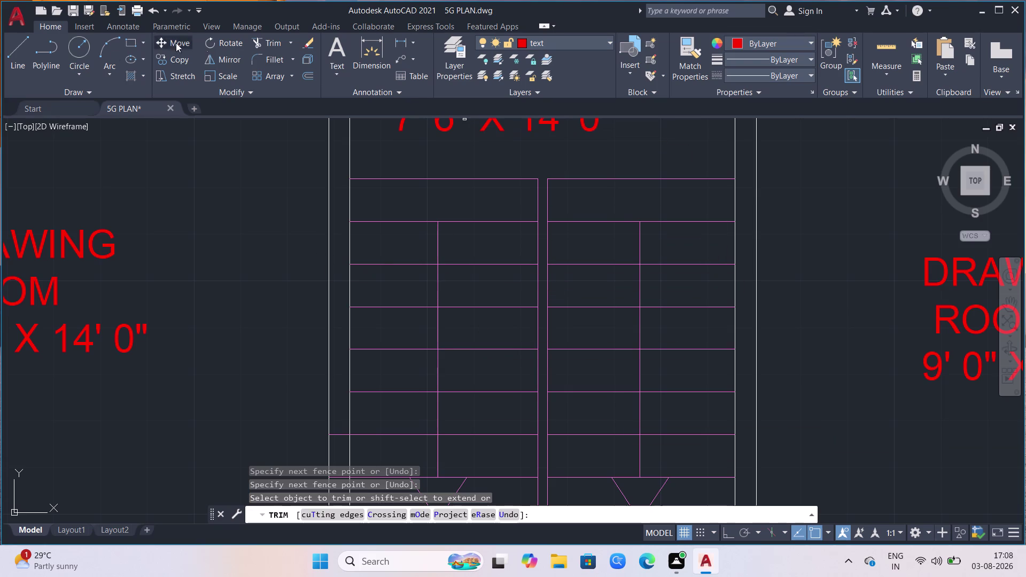
End the trim and select the W1 window label.
scroll(down, 3)
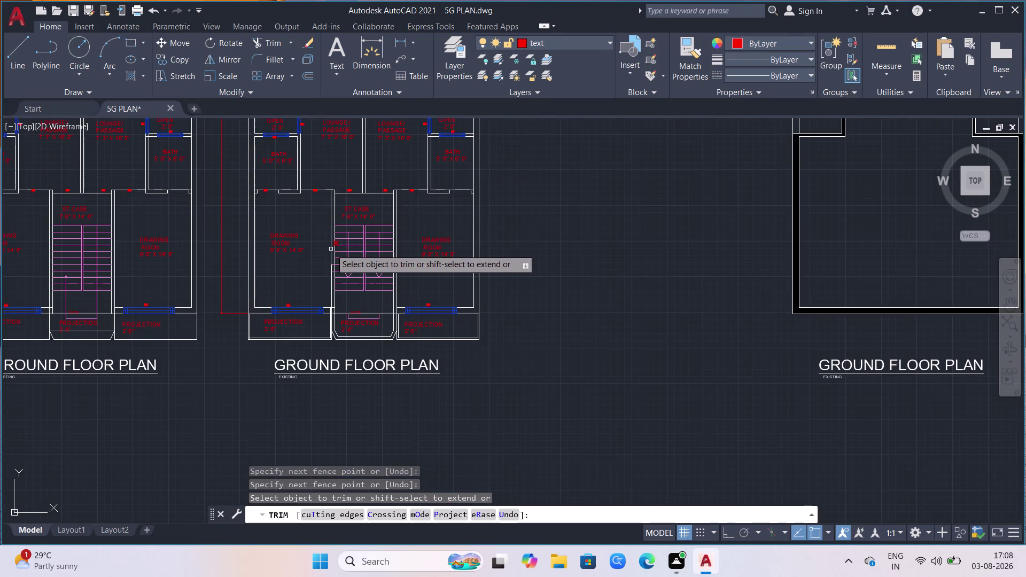
scroll(down, 3)
scroll(up, 3)
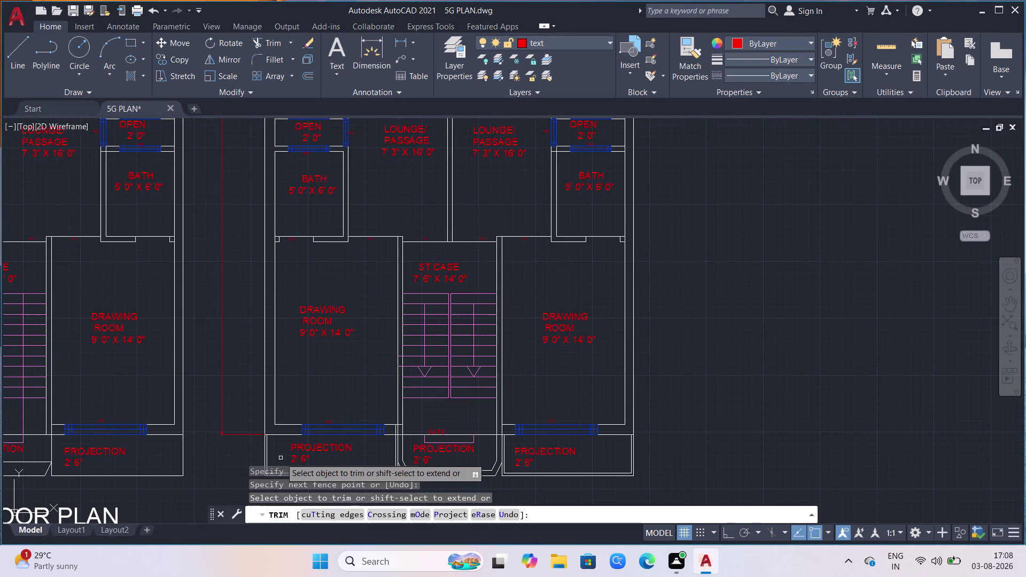
scroll(up, 3)
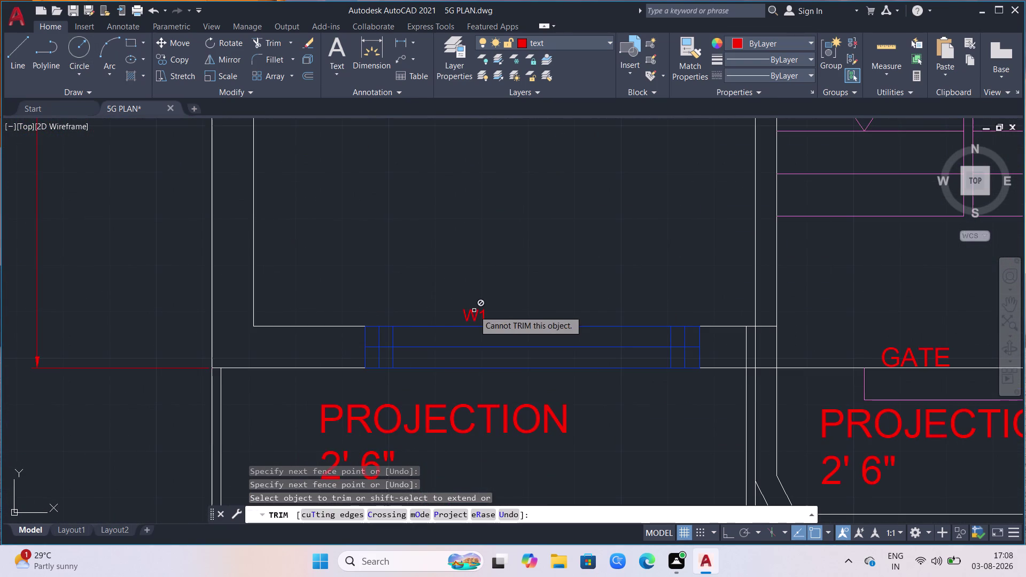
click(474, 310)
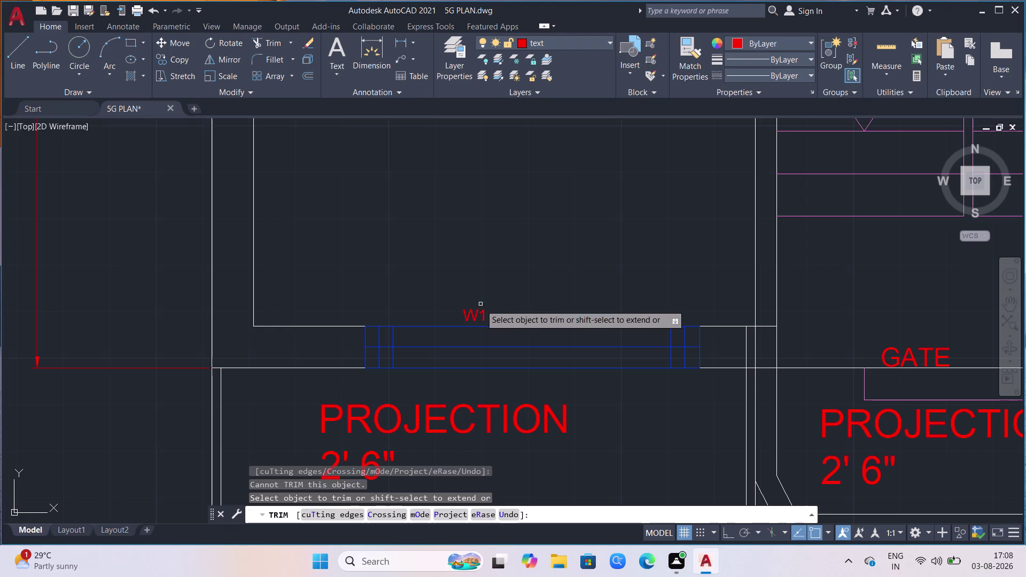
key(Escape)
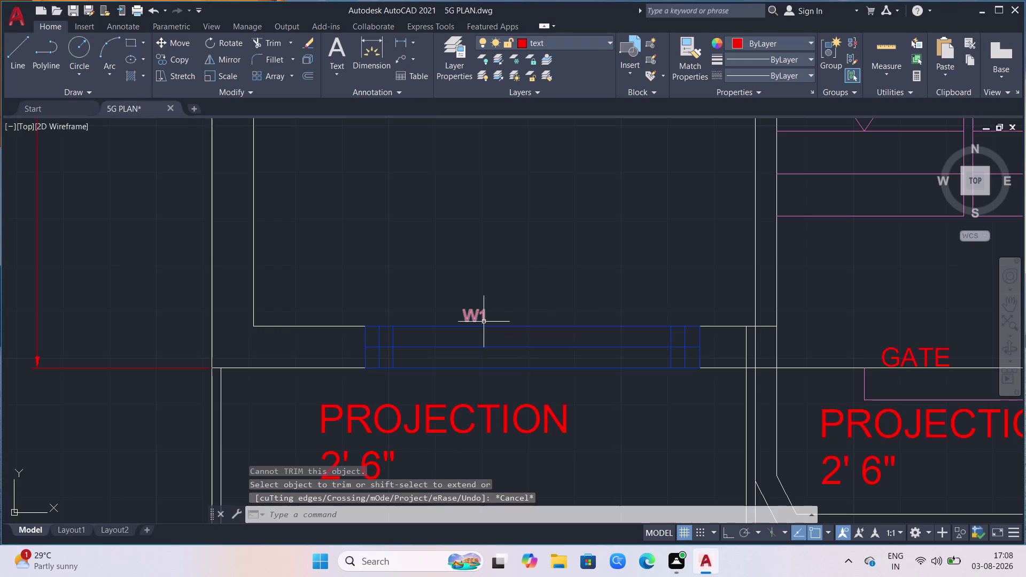
click(483, 321)
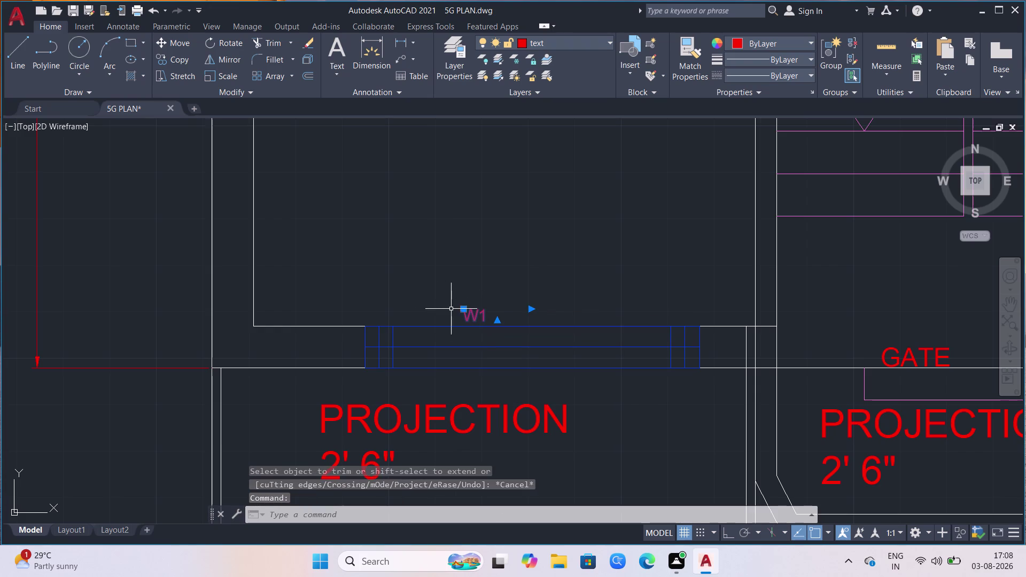
Grab the W1 label's base grip and switch to Copy mode.
click(465, 307)
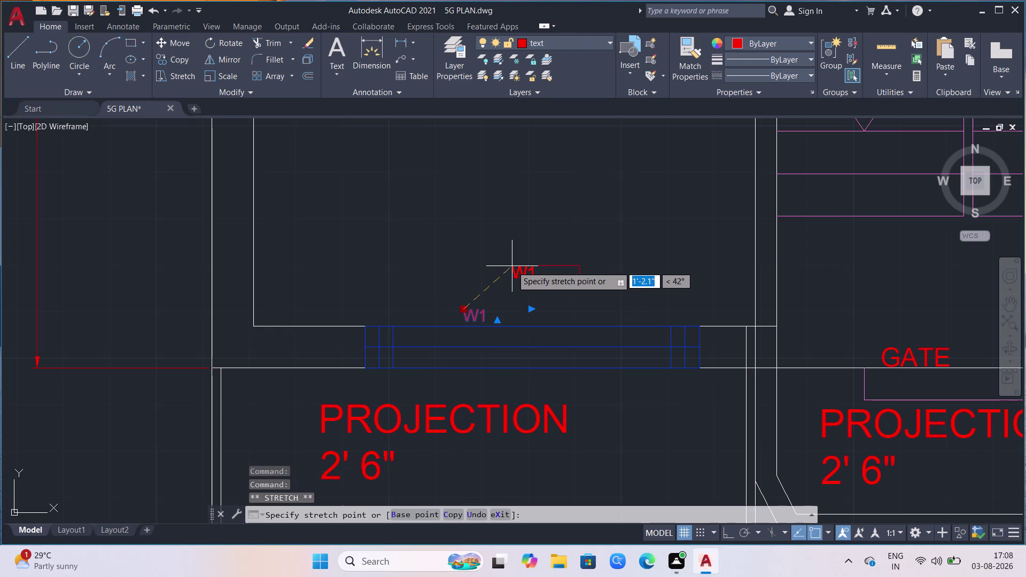
key(c)
key(Return)
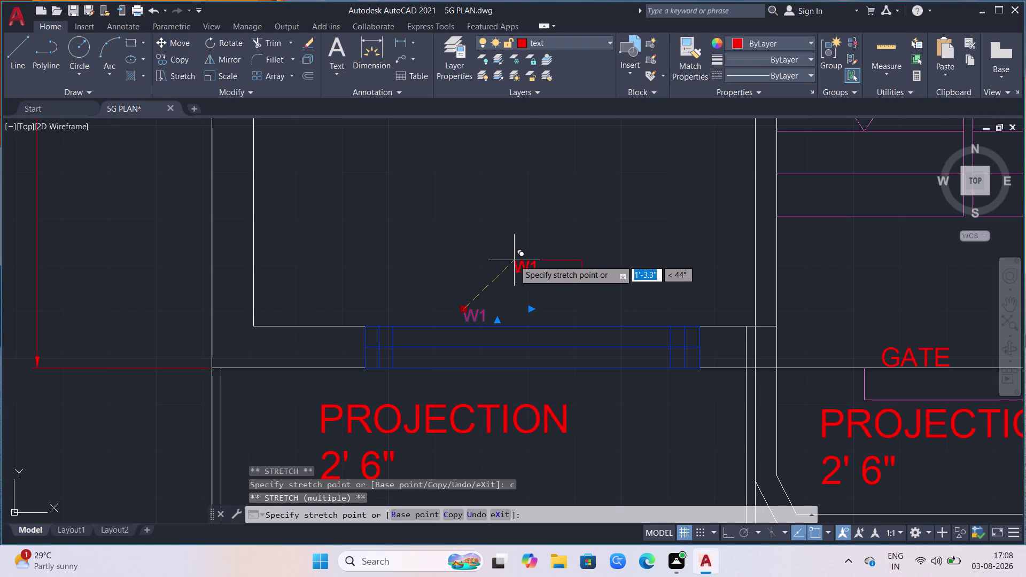
scroll(down, 3)
scroll(down, 3)
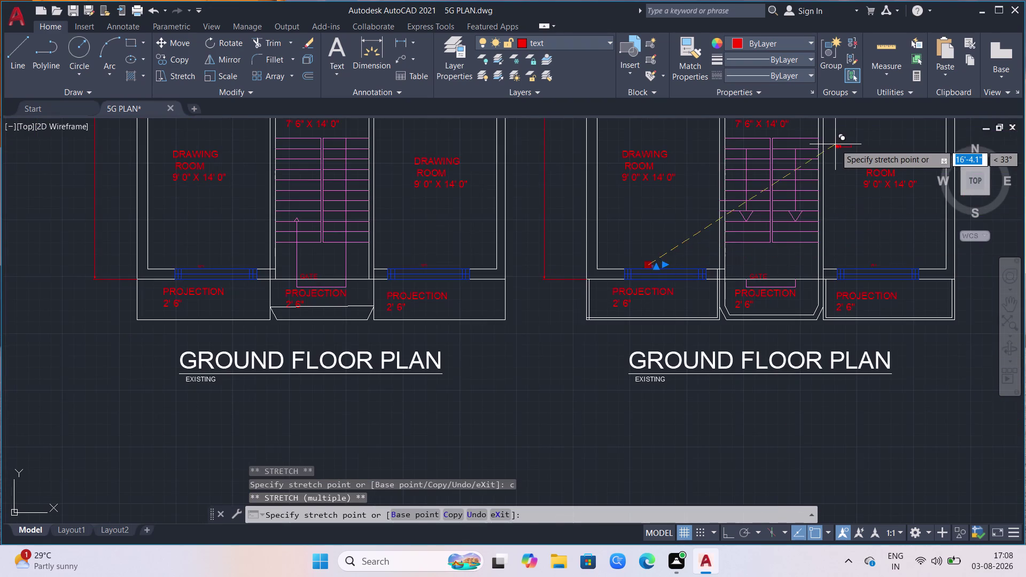
scroll(up, 3)
scroll(up, 3)
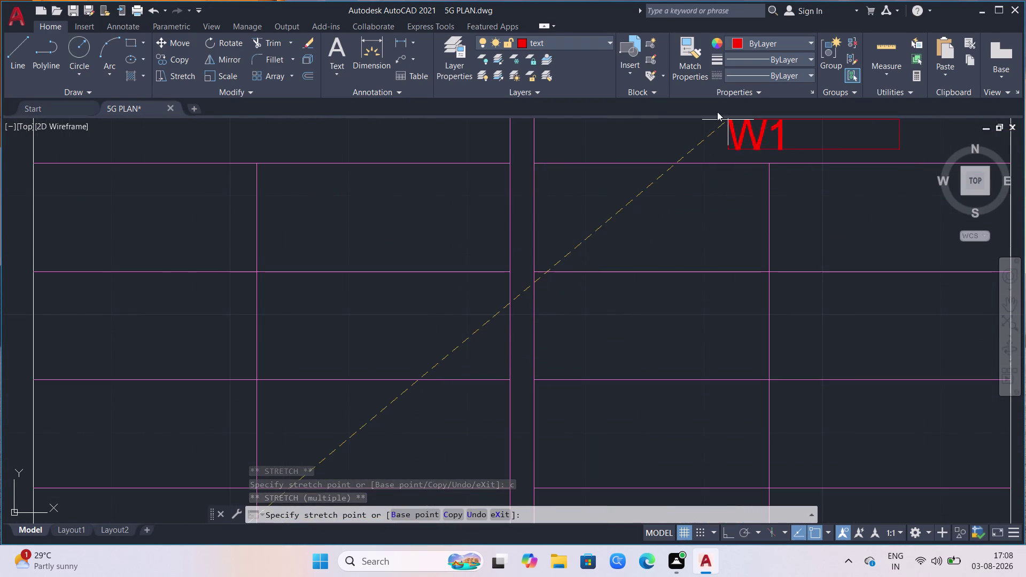
Place W1 copies atop the right and left flights, then select the left copy.
click(740, 116)
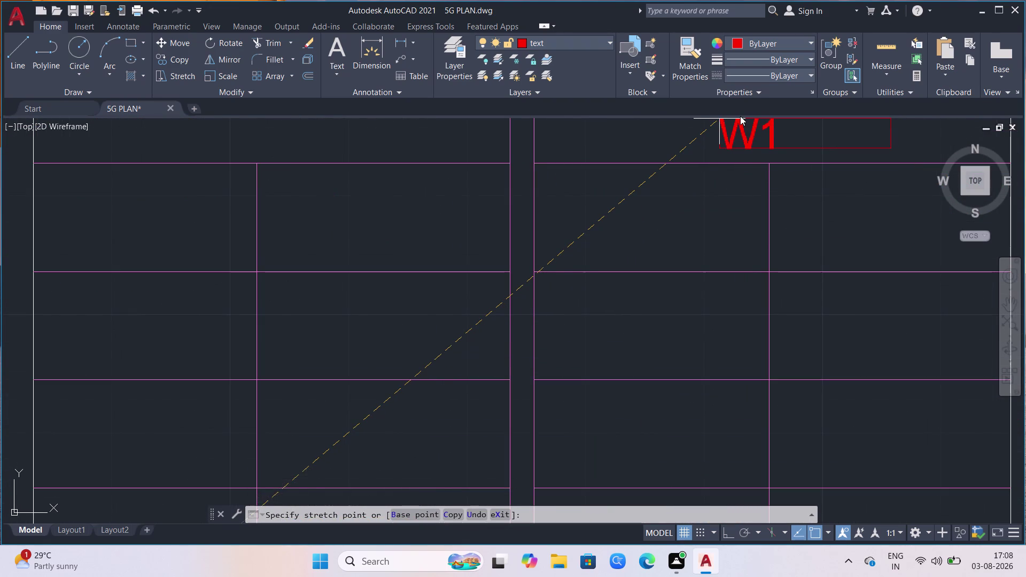
click(743, 109)
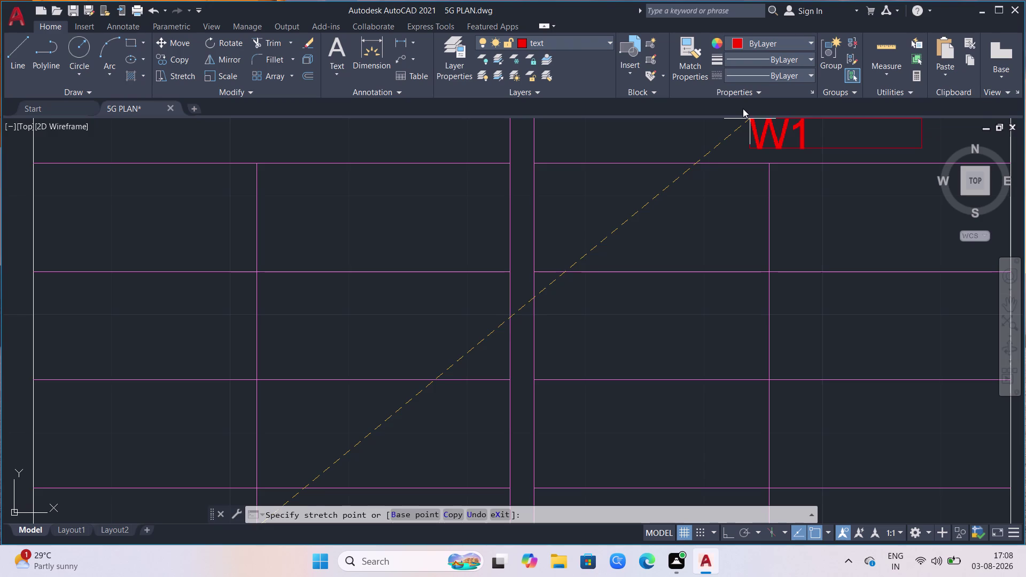
scroll(down, 3)
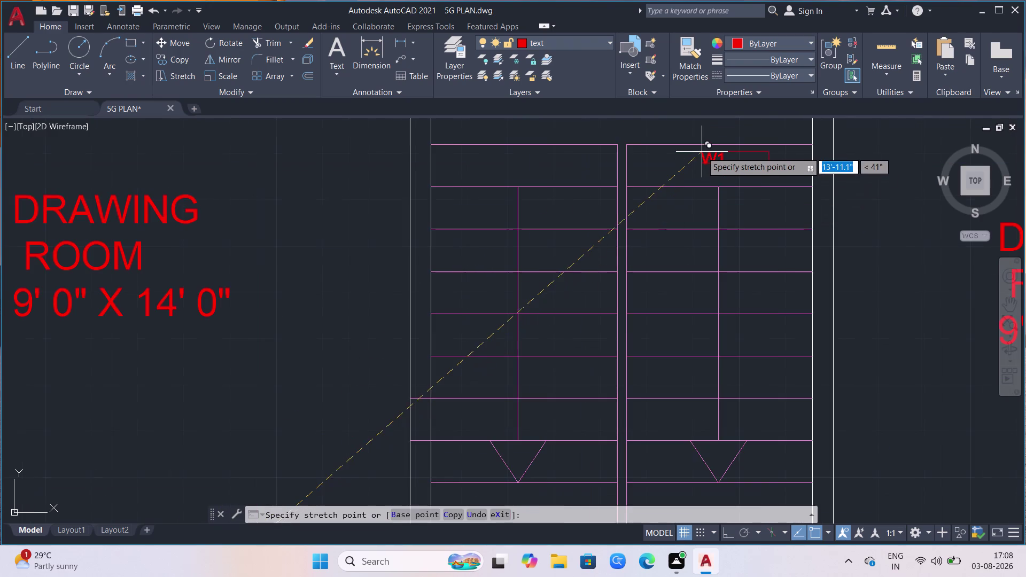
scroll(up, 3)
click(684, 175)
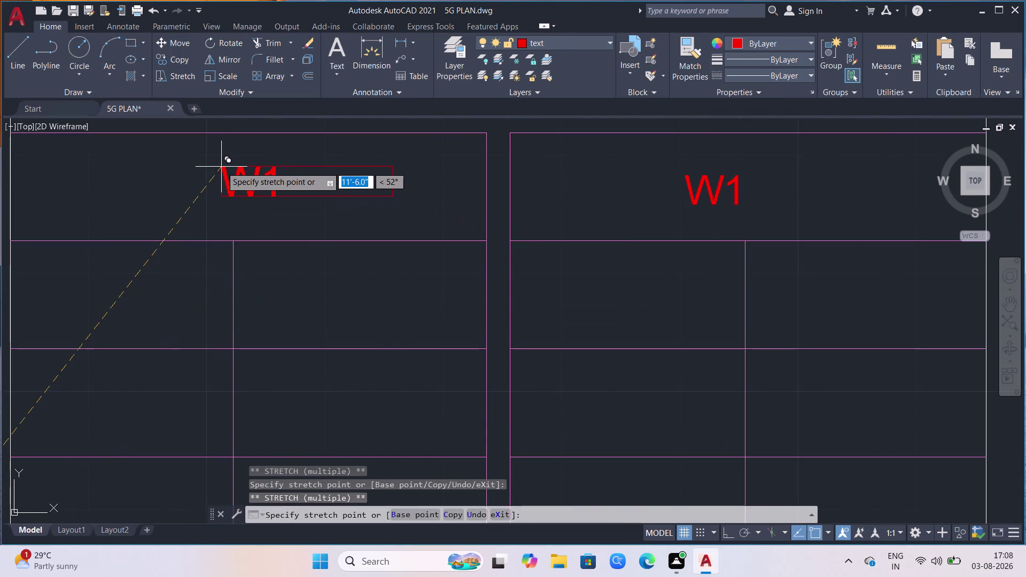
click(209, 168)
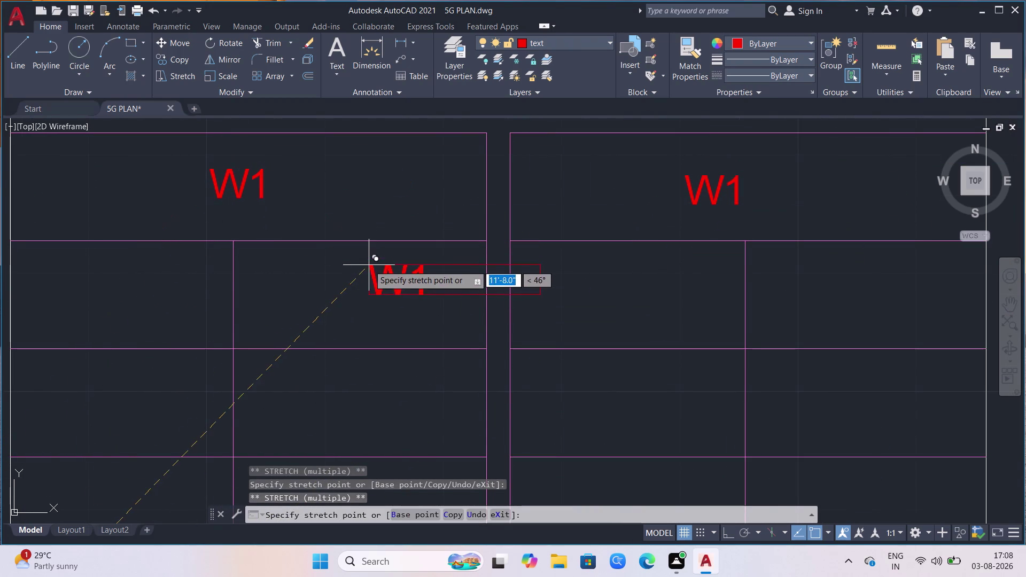
key(Escape)
click(208, 179)
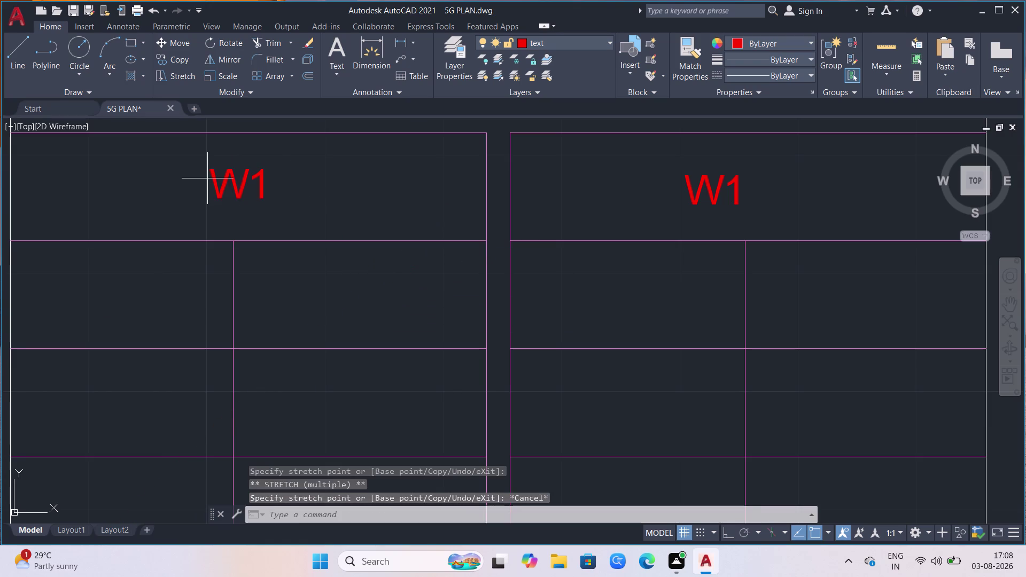
click(210, 178)
click(218, 180)
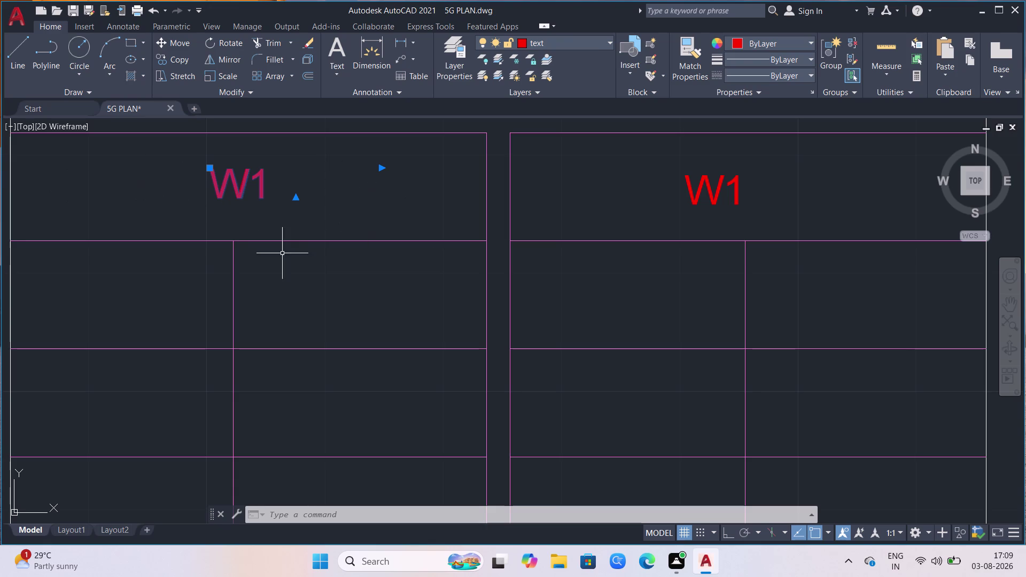
text(m)
text(t)
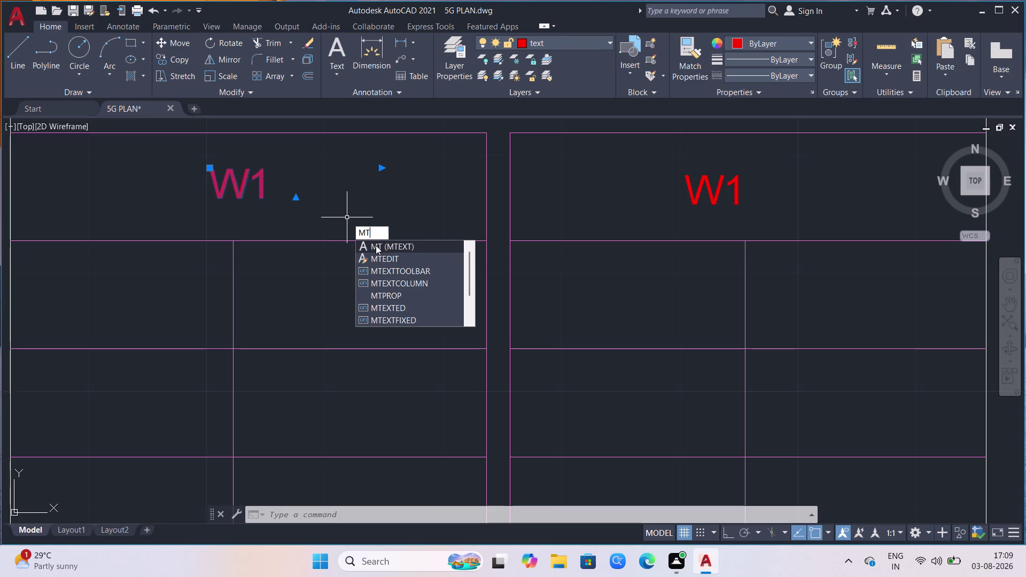
click(376, 256)
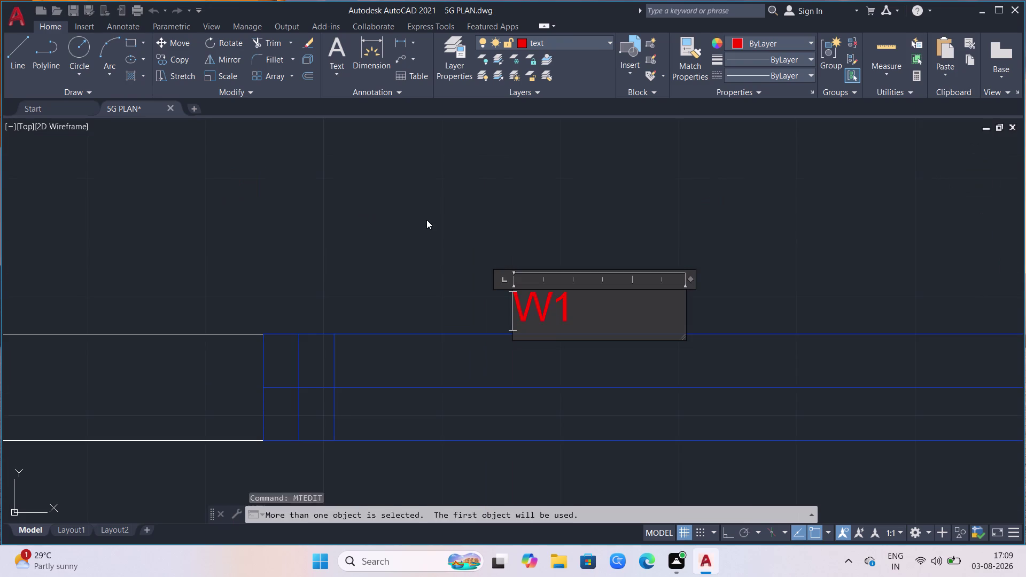
click(593, 311)
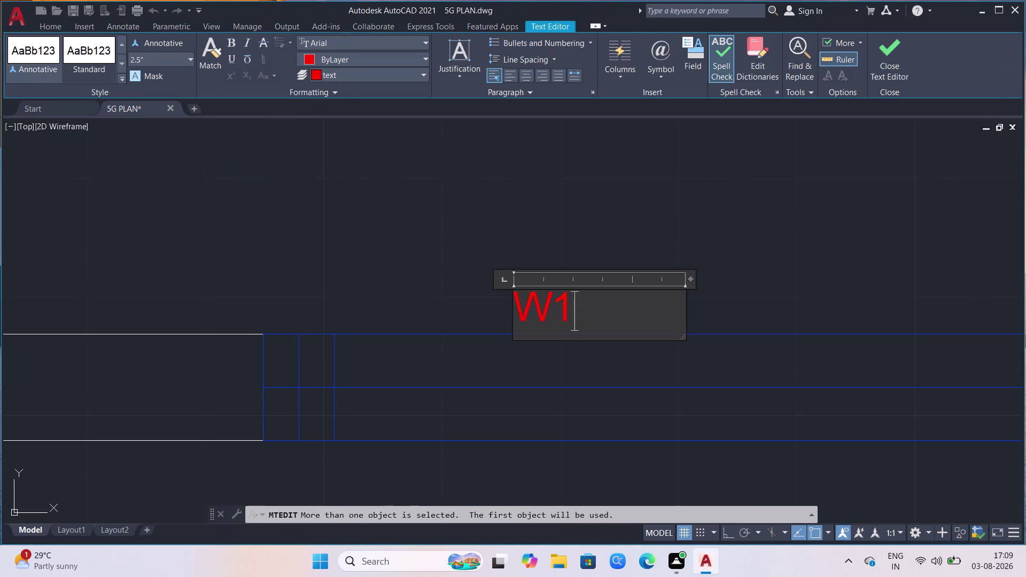
key(Escape)
scroll(down, 3)
scroll(down, 3)
scroll(down, 3)
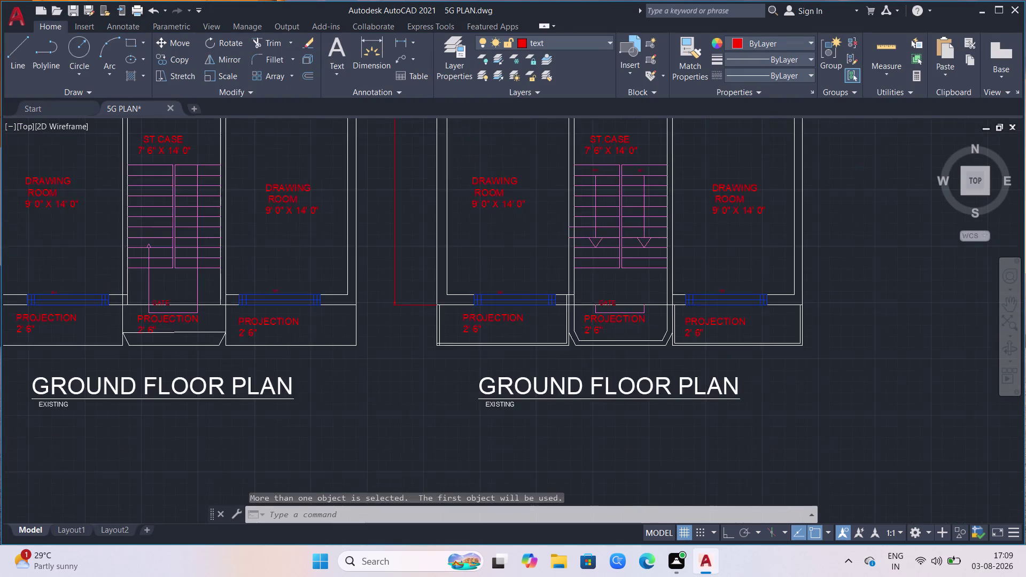
scroll(up, 3)
scroll(down, 3)
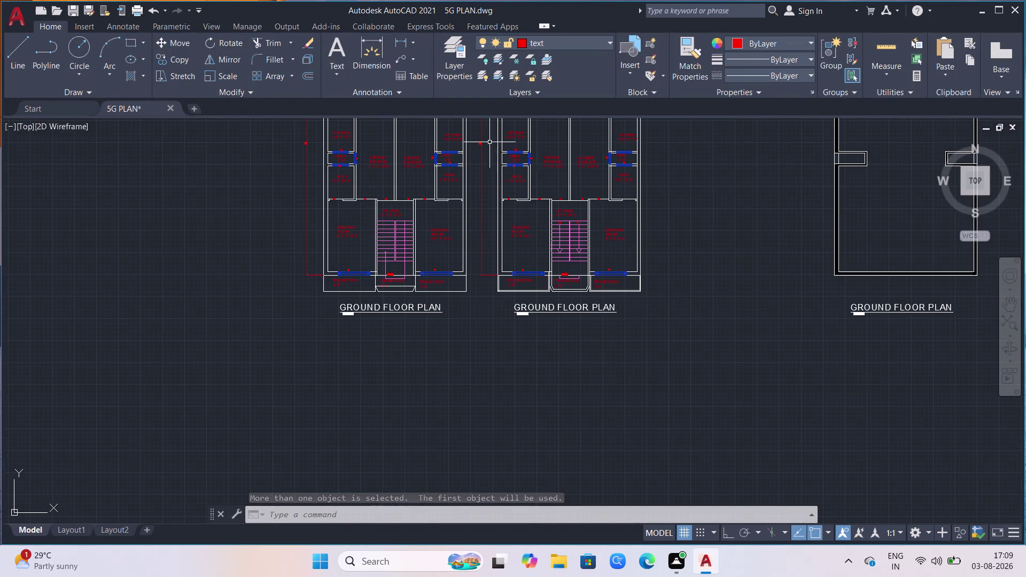
scroll(up, 3)
scroll(up, 3)
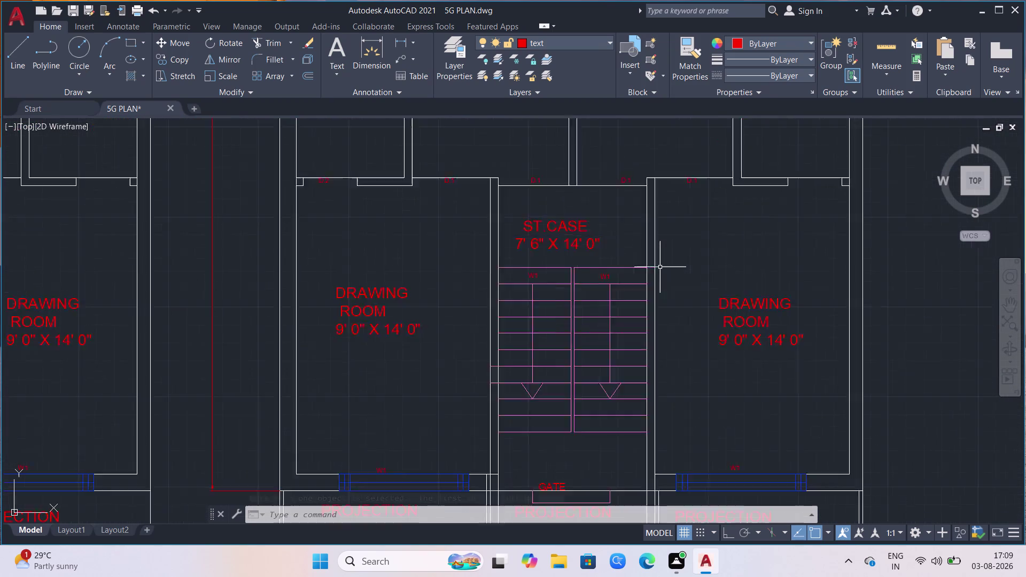
click(461, 280)
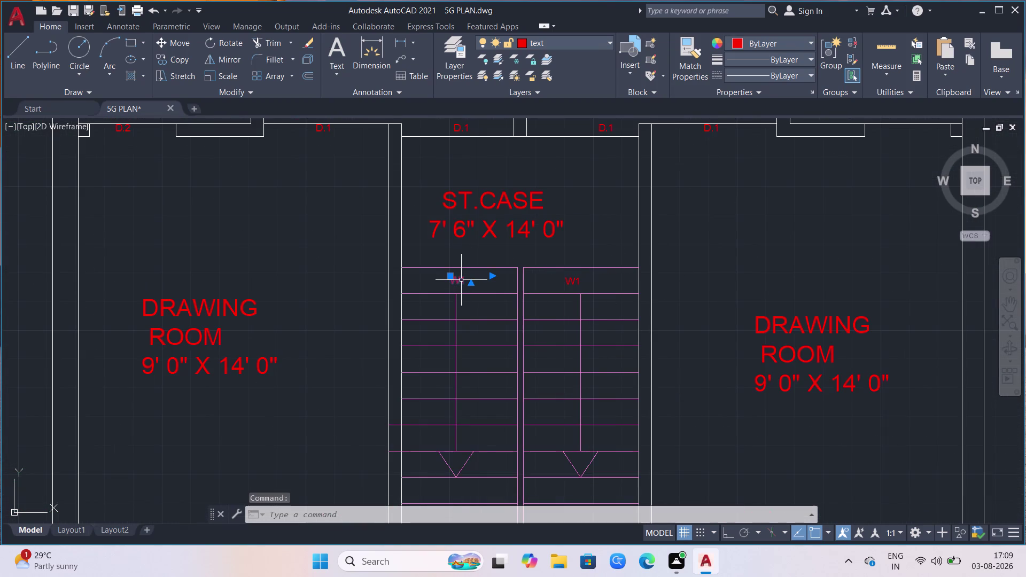
Start a MIRROR of the selected label, then abandon it.
text(m)
text(i)
key(Return)
key(Escape)
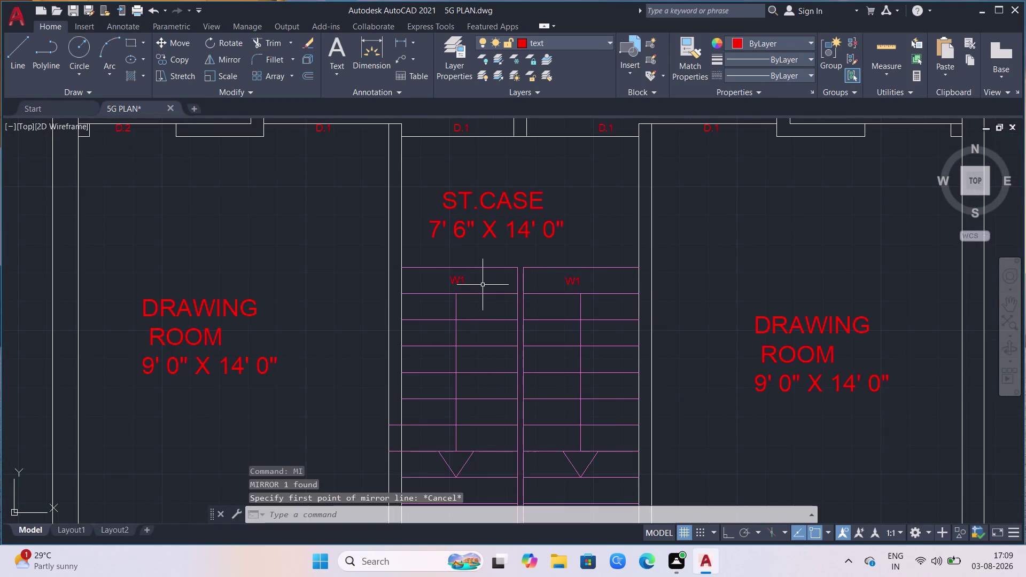
Use MTEDIT to change the left flight's W1 label to DN.
key(m)
key(t)
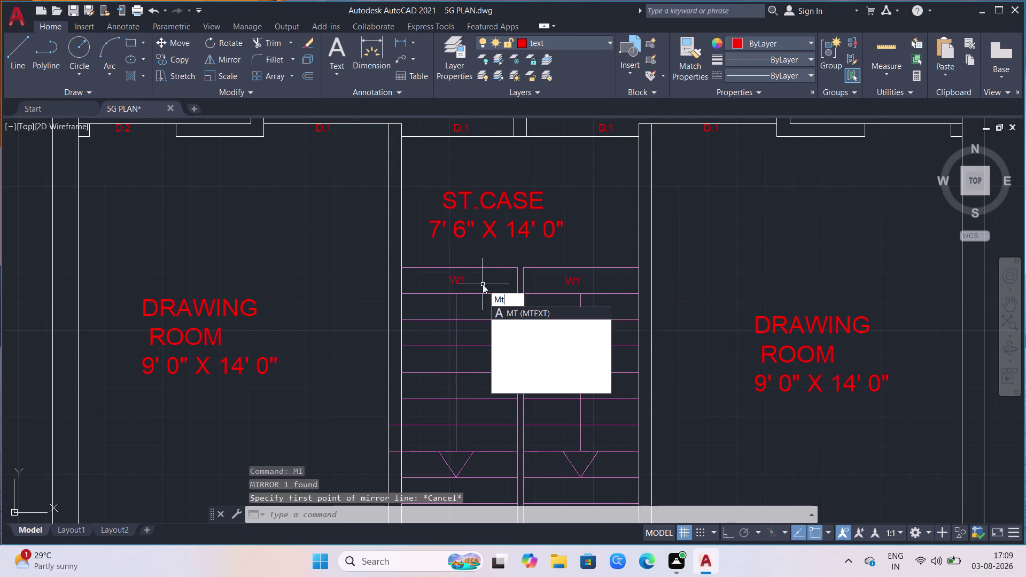
click(514, 320)
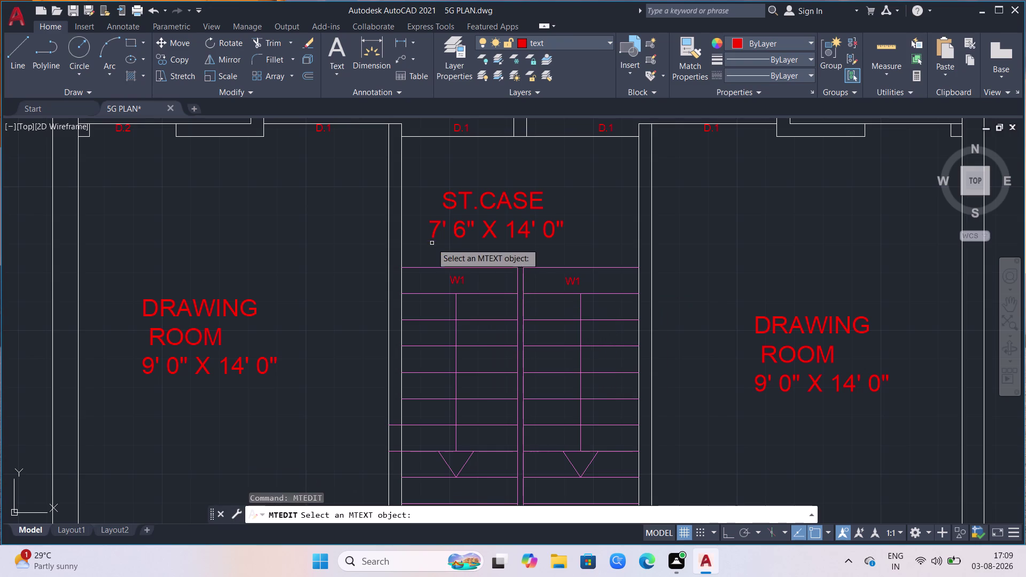
click(455, 278)
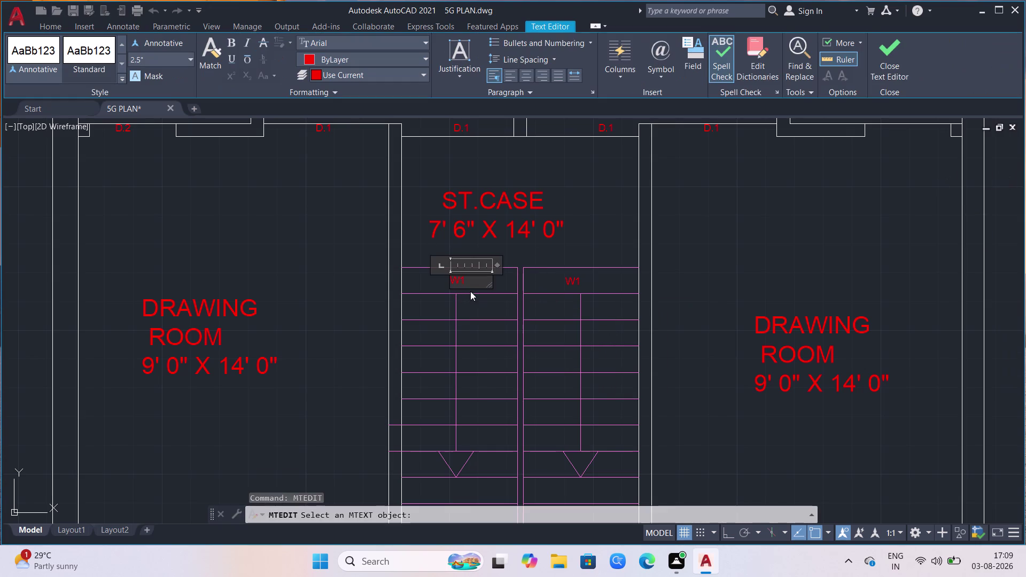
click(471, 278)
key(BackSpace)
key(BackSpace)
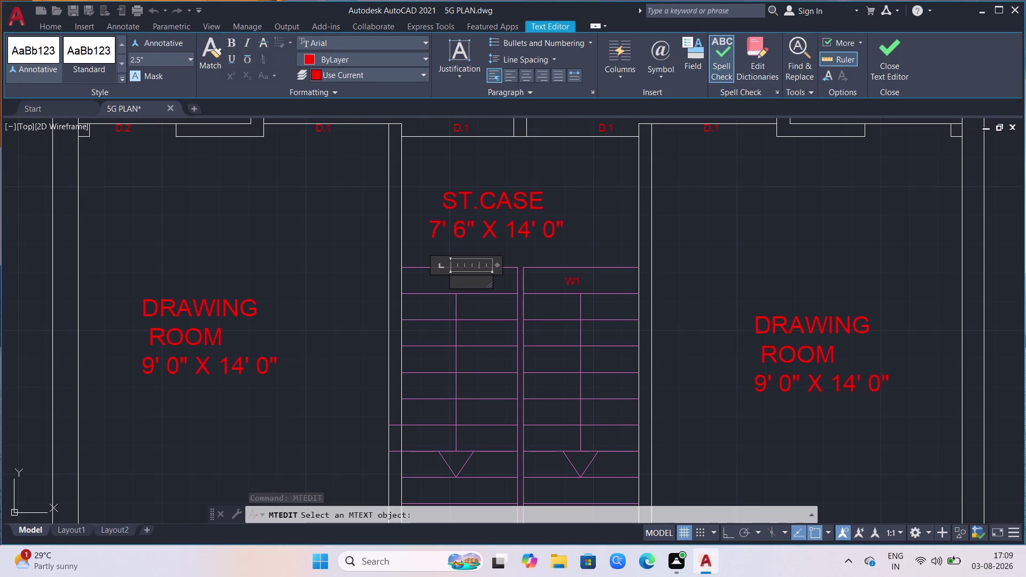
key(d)
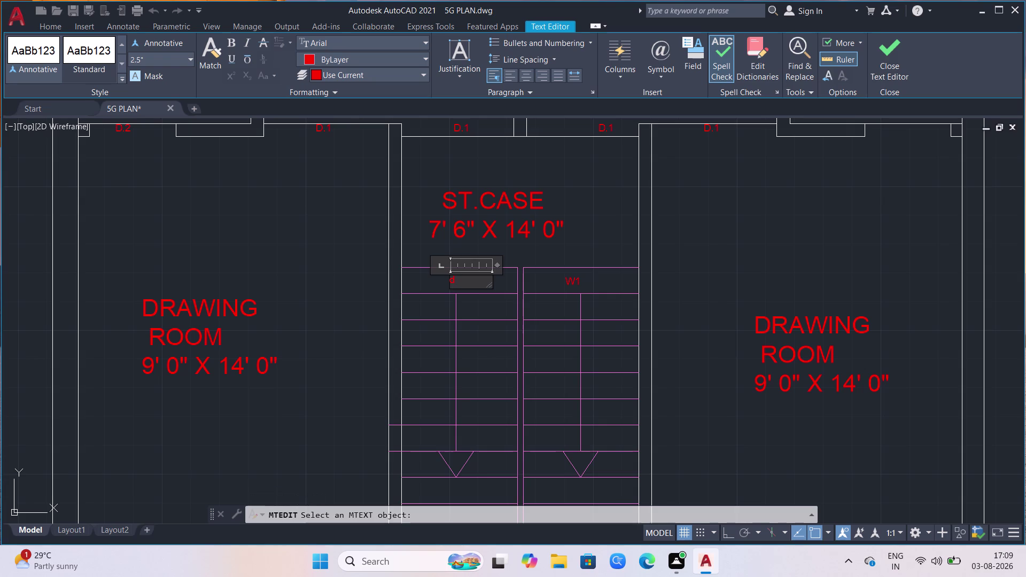
key(BackSpace)
key(d)
key(n)
click(341, 237)
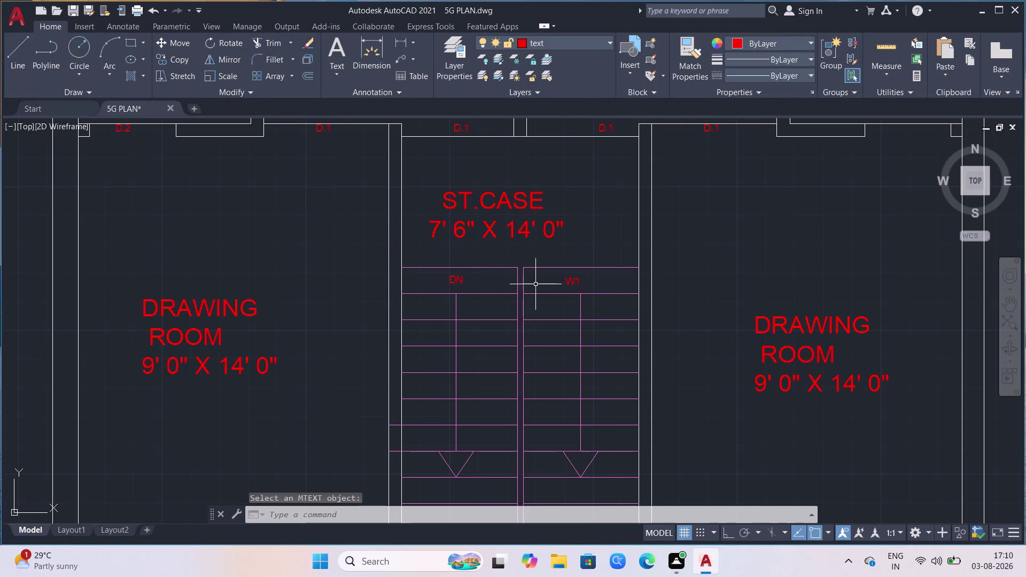